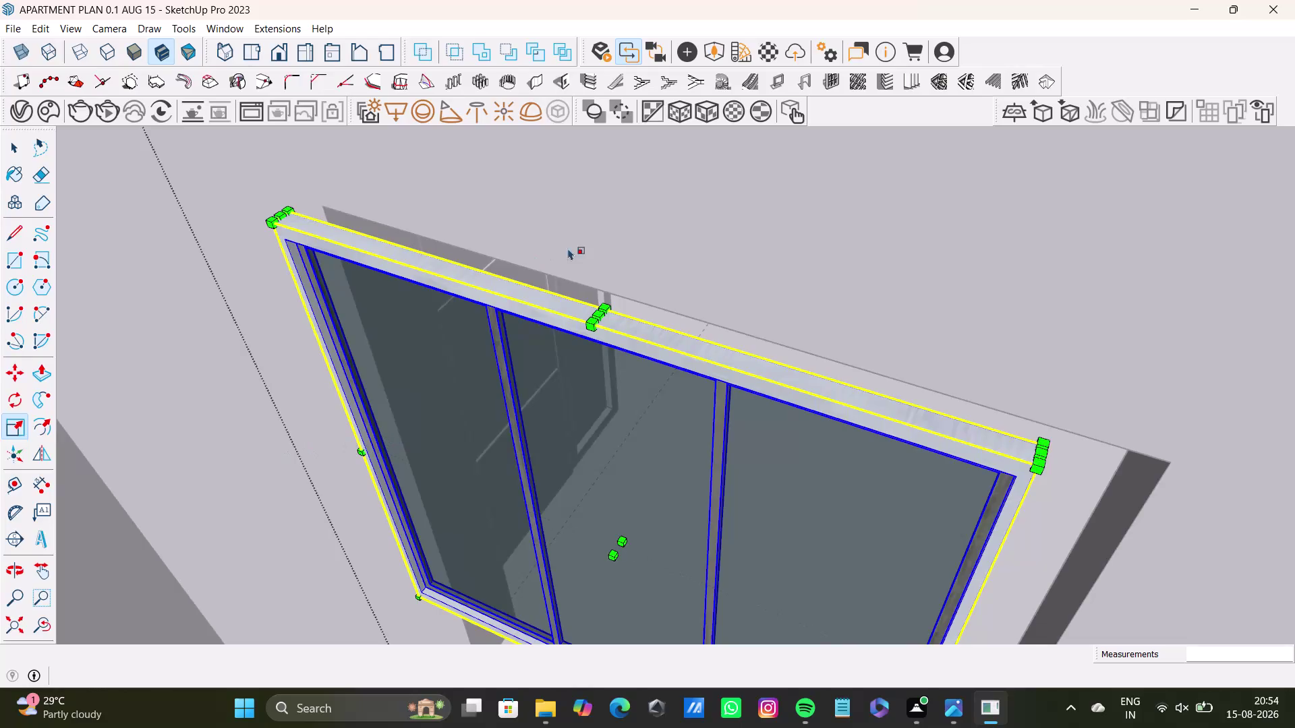
Scale the sliding window uniformly to 0.95 and orbit to its lower side.
scroll(down, 3)
middle_drag(498, 383, 539, 255)
middle_drag(571, 306, 675, 348)
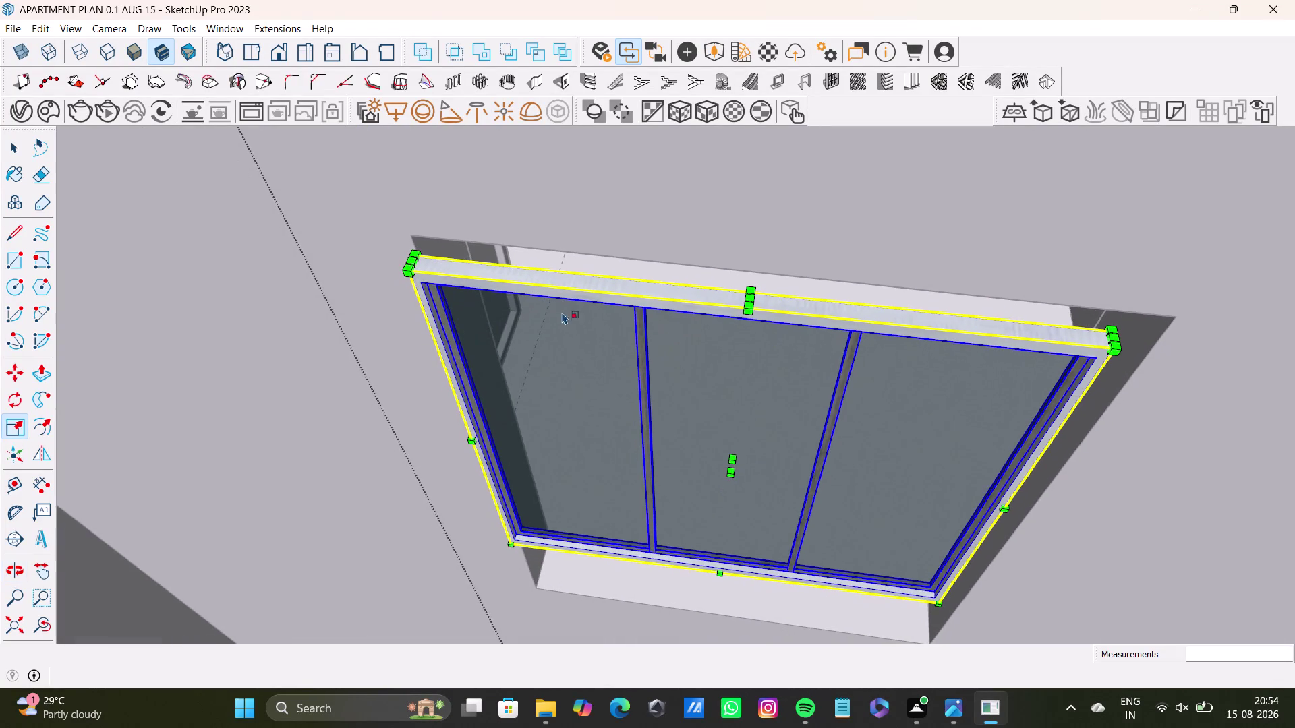
scroll(up, 3)
drag(417, 258, 471, 258)
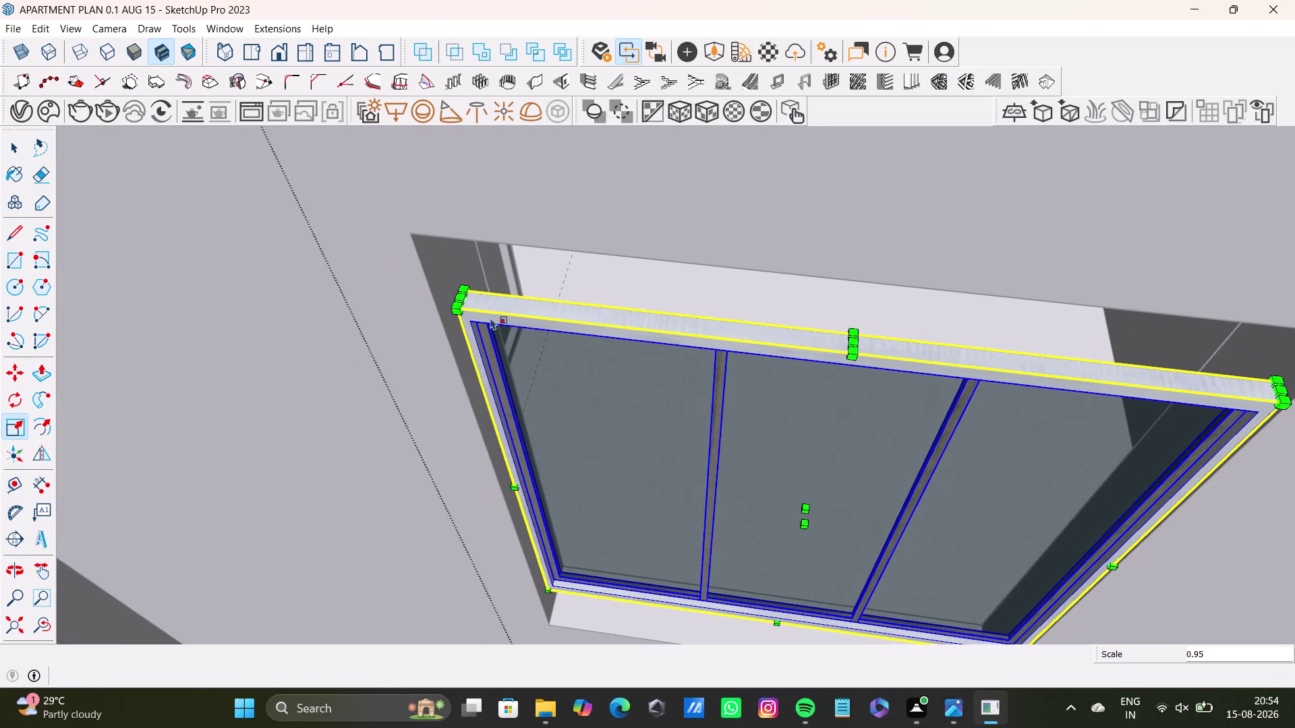
middle_drag(493, 330, 661, 297)
middle_drag(551, 408, 545, 236)
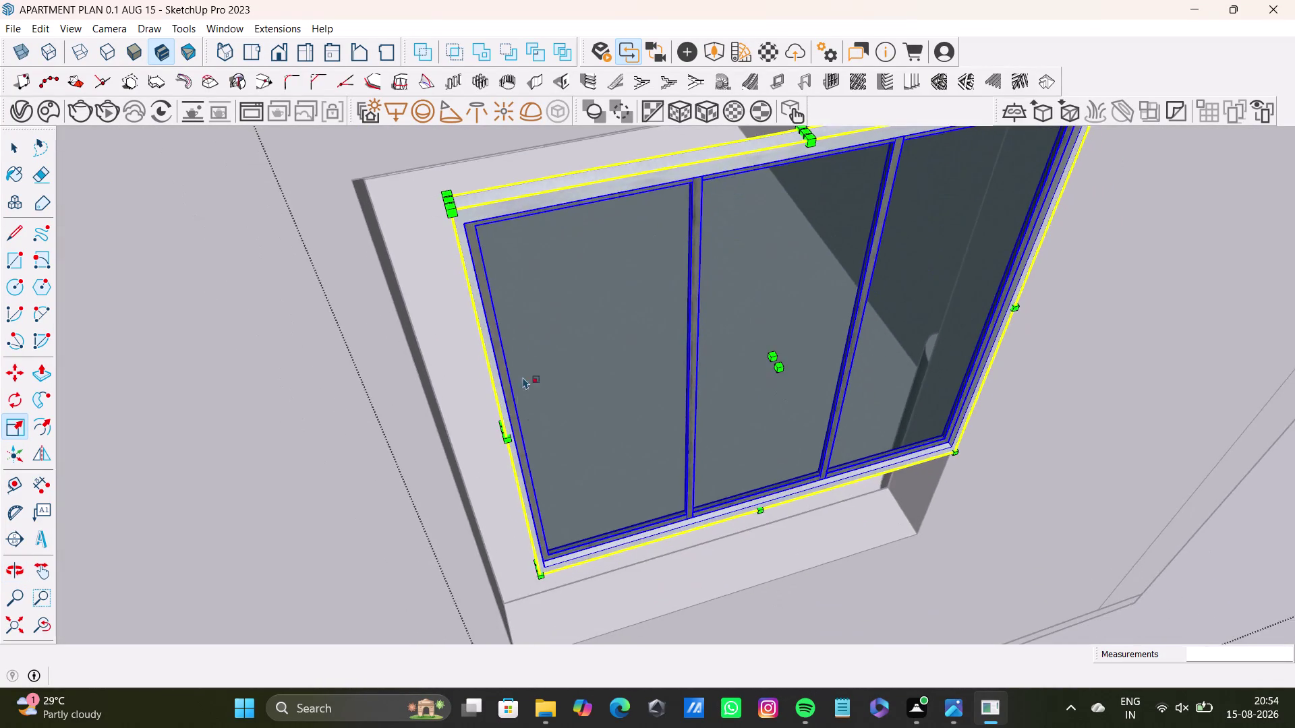
middle_drag(543, 457, 741, 559)
scroll(down, 3)
middle_drag(658, 419, 650, 441)
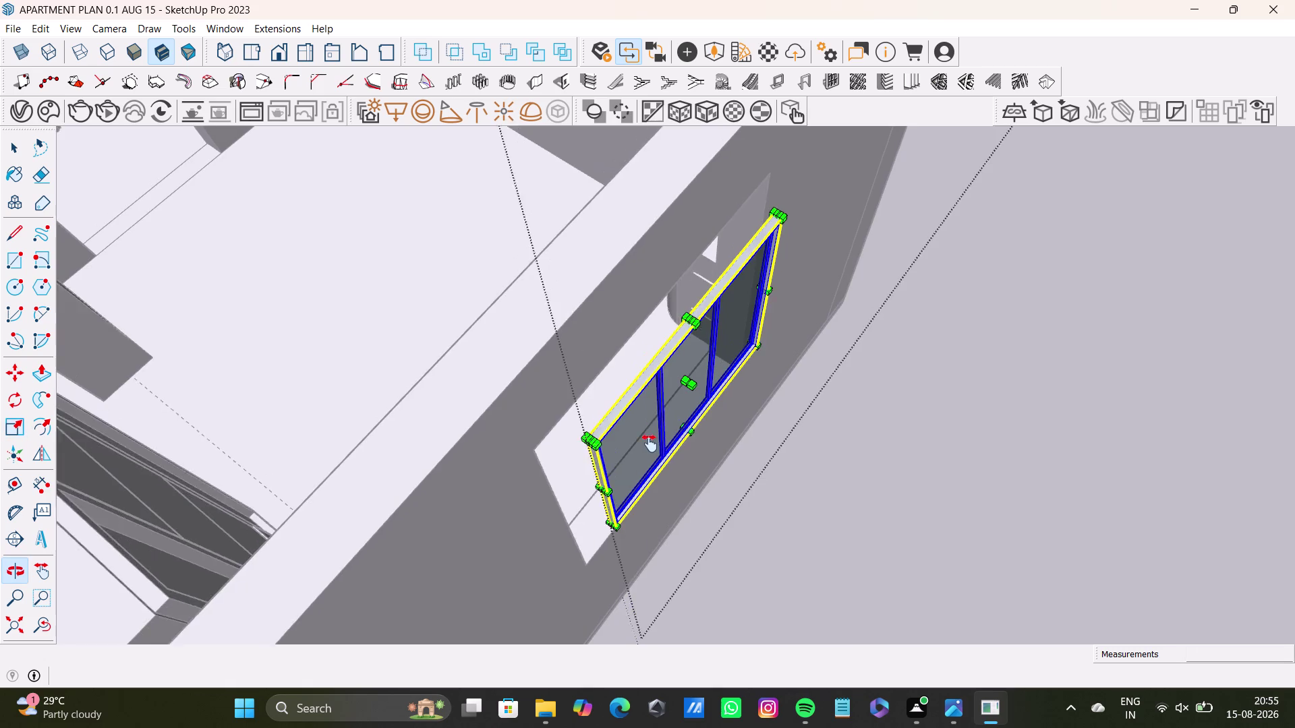
middle_drag(651, 442, 665, 347)
Move the window so its corner sits at the opening edge.
key(m)
scroll(up, 3)
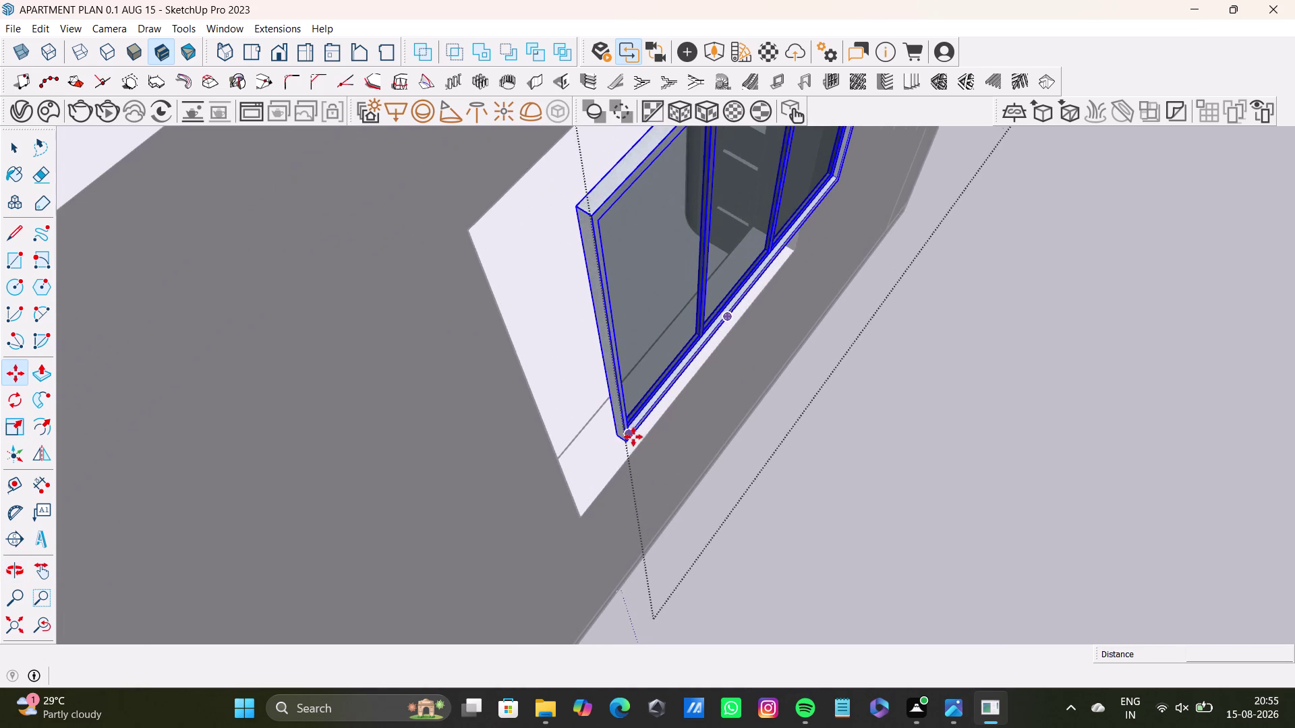
scroll(up, 3)
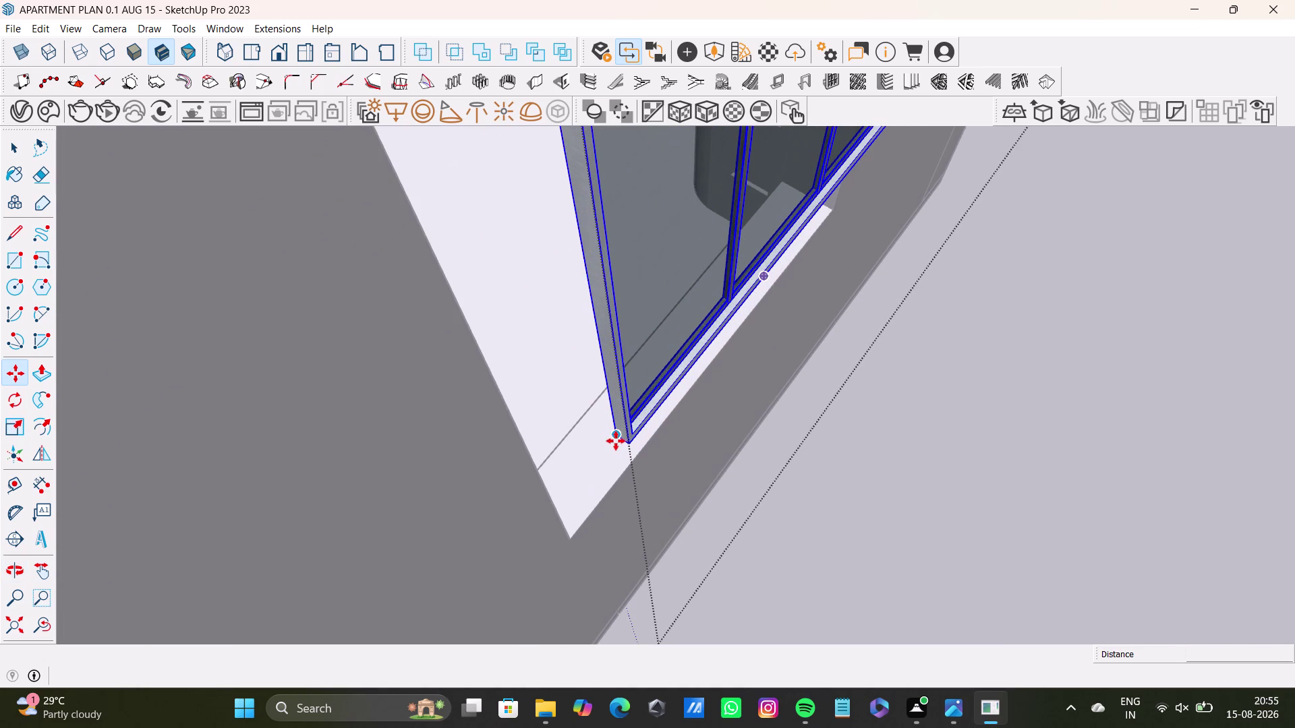
drag(619, 442, 556, 495)
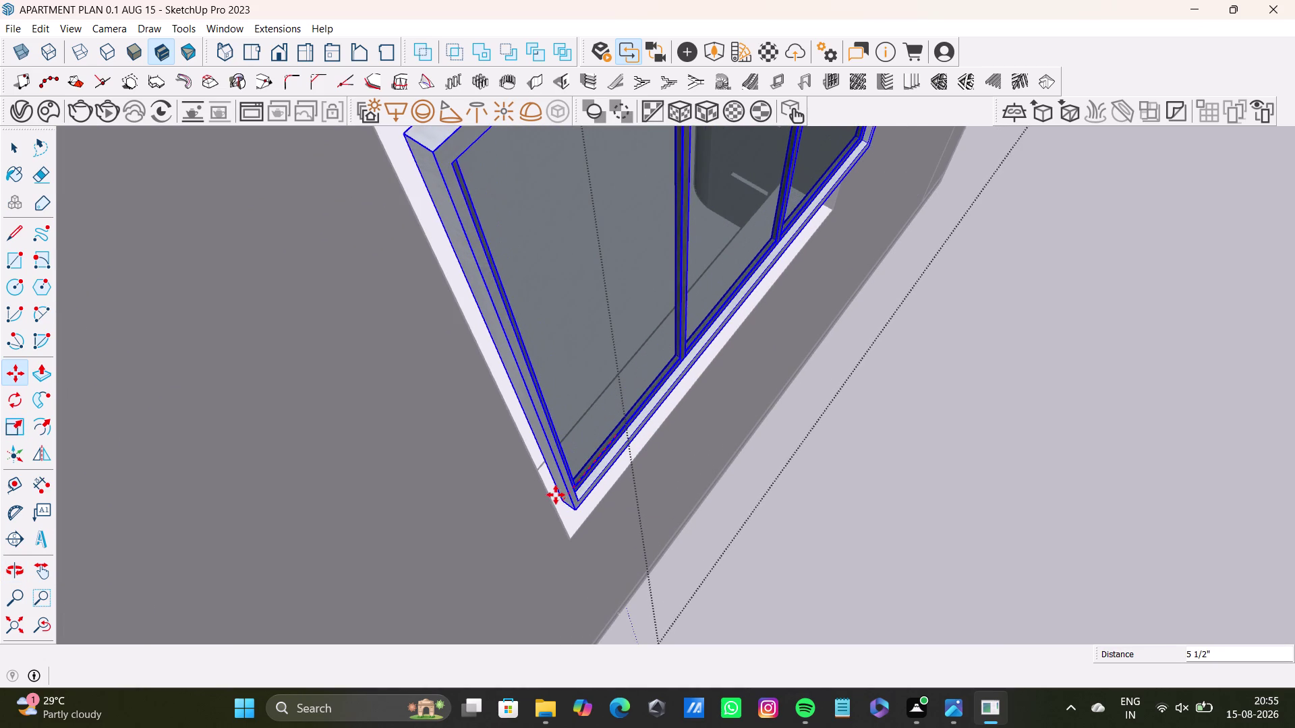
drag(556, 495, 548, 493)
Move the window down onto the sill at the opening's bottom corner.
middle_drag(696, 453, 508, 379)
middle_drag(537, 366, 692, 293)
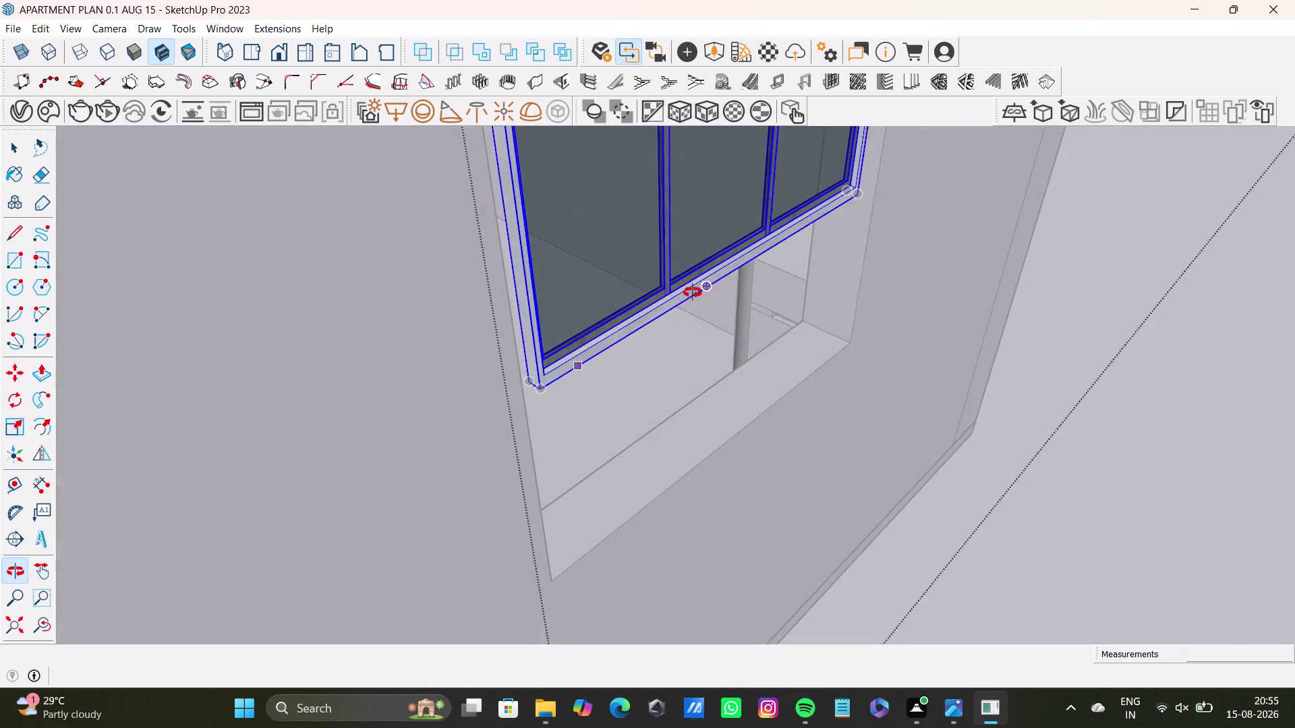
middle_drag(692, 292, 693, 313)
drag(542, 408, 572, 539)
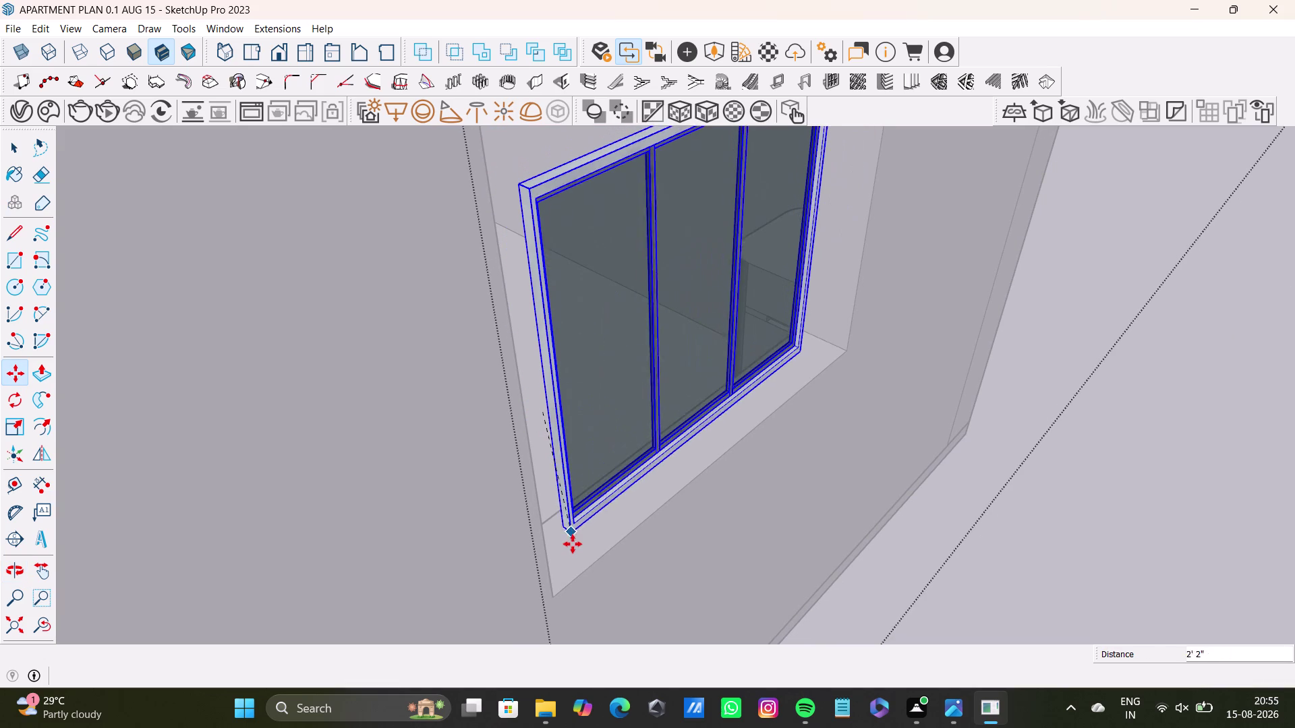
drag(572, 539, 573, 544)
middle_drag(626, 456, 391, 426)
scroll(up, 3)
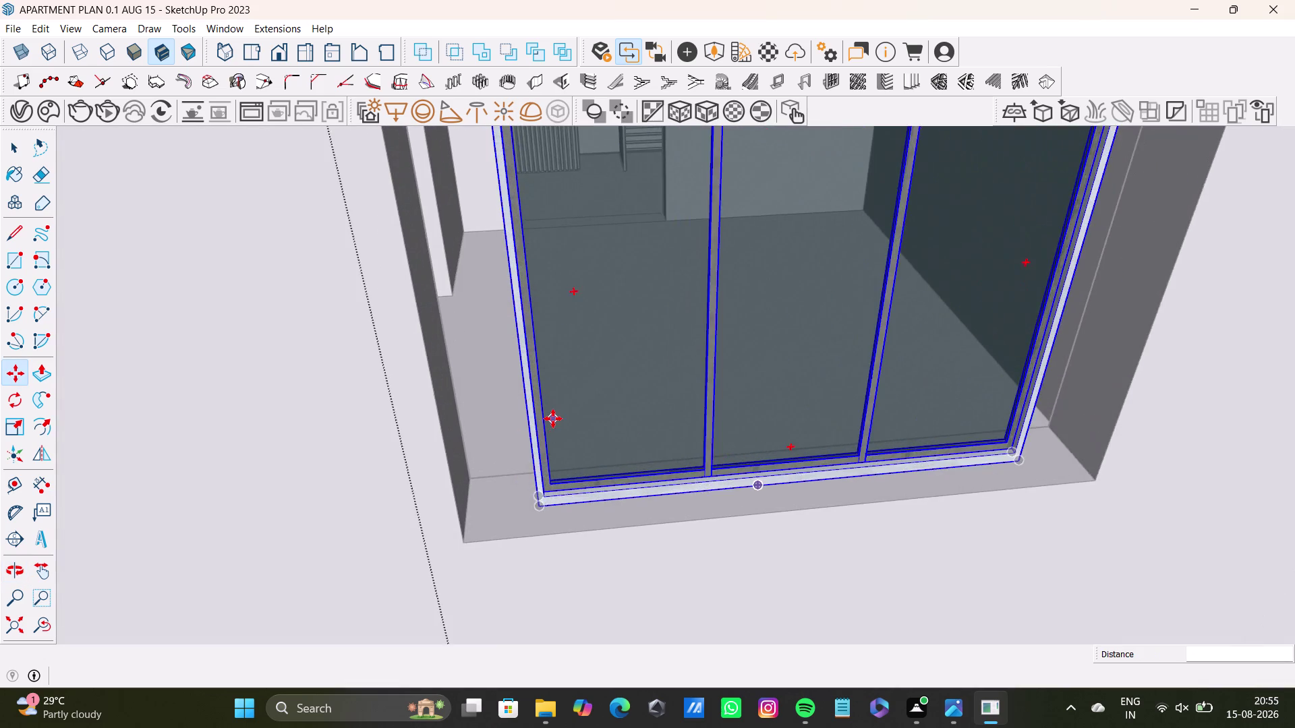
middle_drag(553, 419, 553, 496)
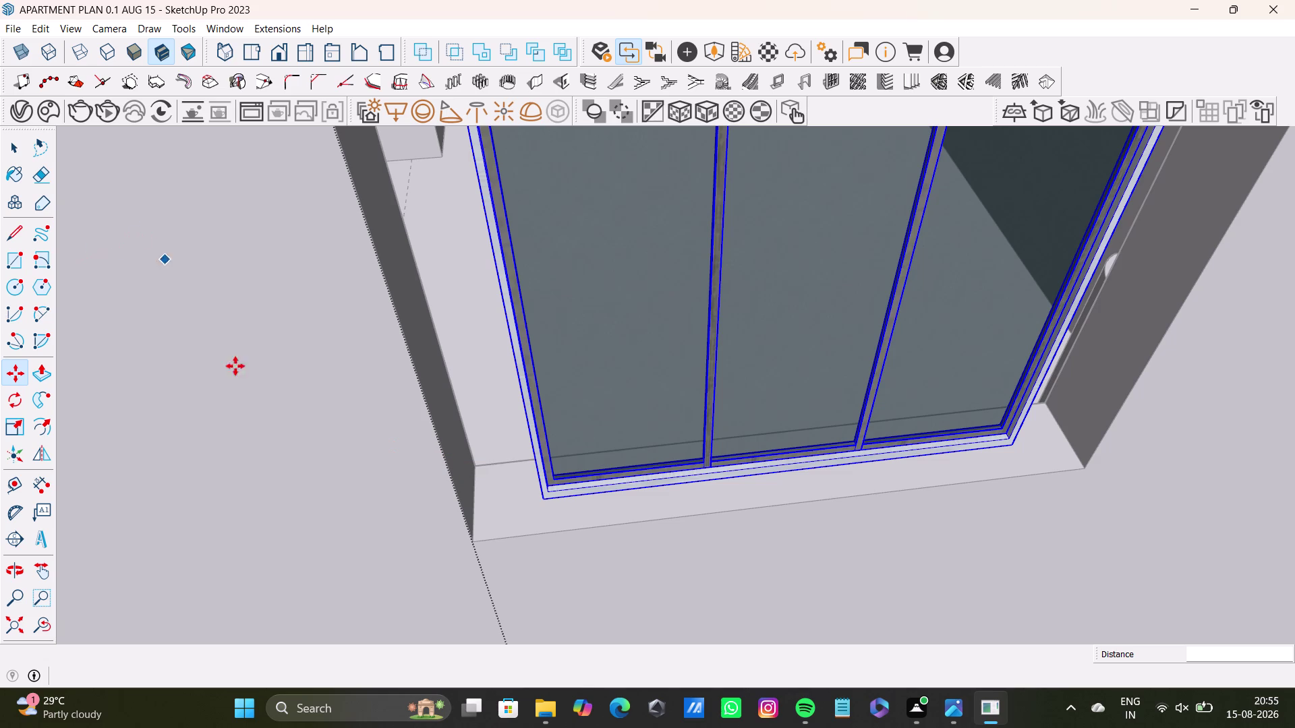
Widen the window slightly sideways with the Scale tool (S).
scroll(down, 3)
middle_drag(354, 398, 331, 488)
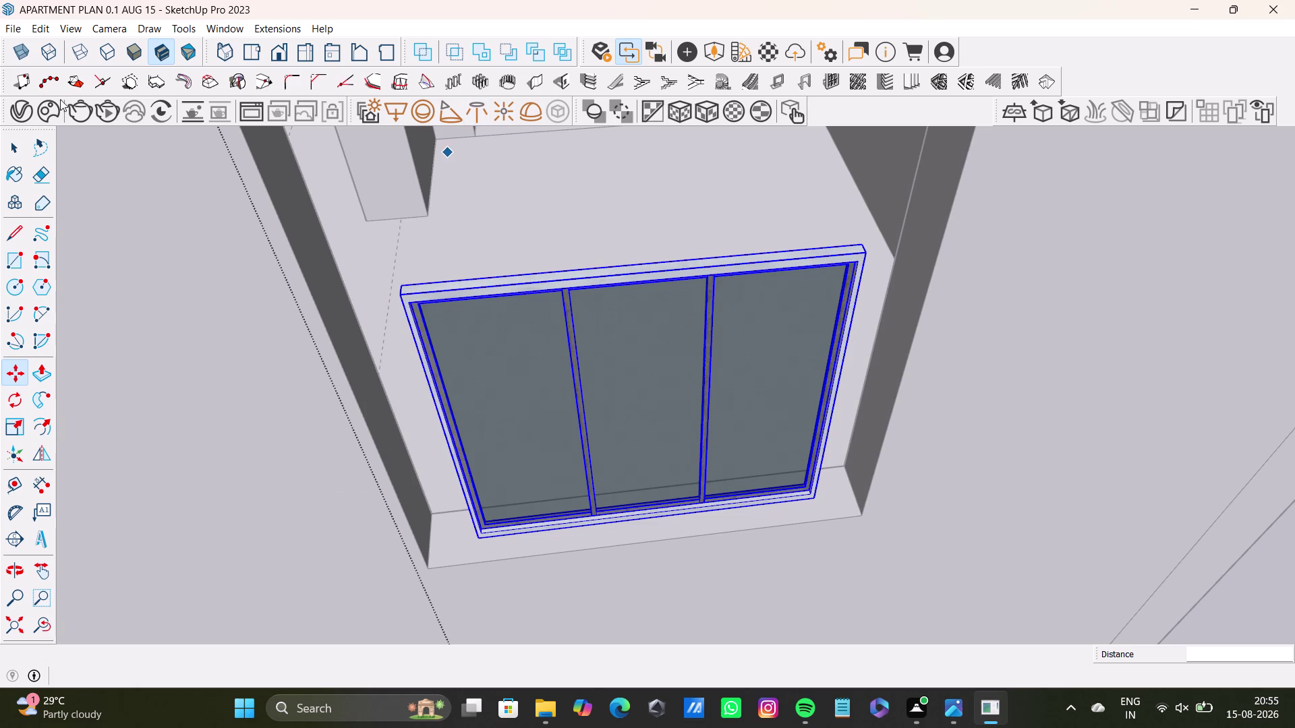
middle_drag(324, 359, 519, 396)
middle_drag(513, 367, 483, 300)
scroll(up, 3)
middle_drag(470, 371, 511, 366)
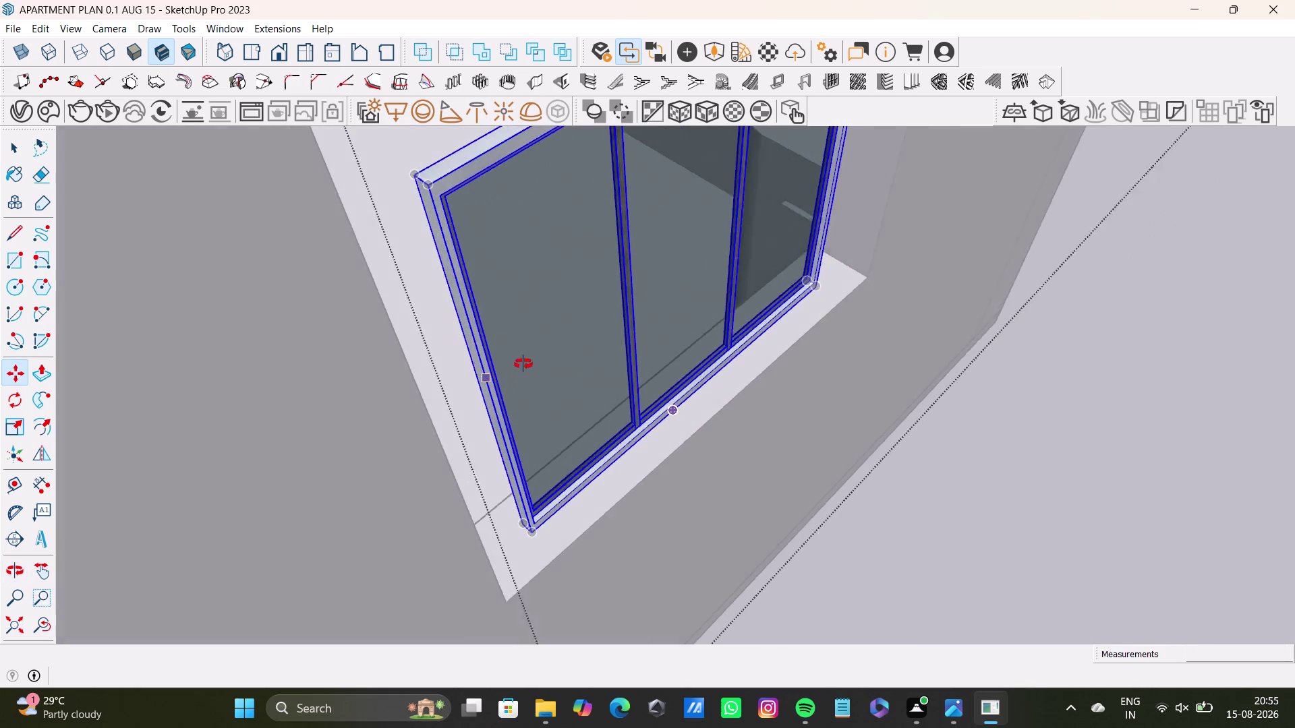
middle_drag(512, 367, 528, 362)
key(s)
drag(496, 417, 480, 423)
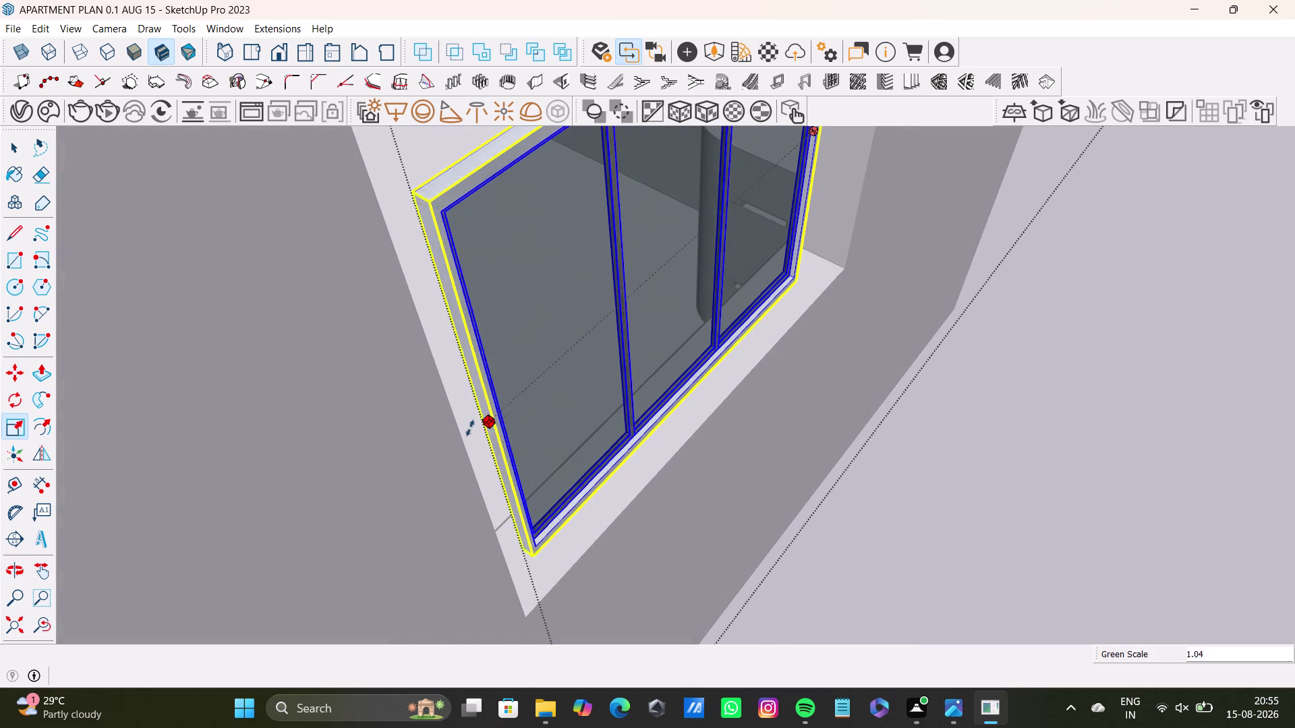
drag(480, 423, 445, 439)
Stretch the window's other side out to the opening edge.
scroll(down, 3)
middle_drag(486, 418, 299, 498)
middle_drag(480, 378, 198, 417)
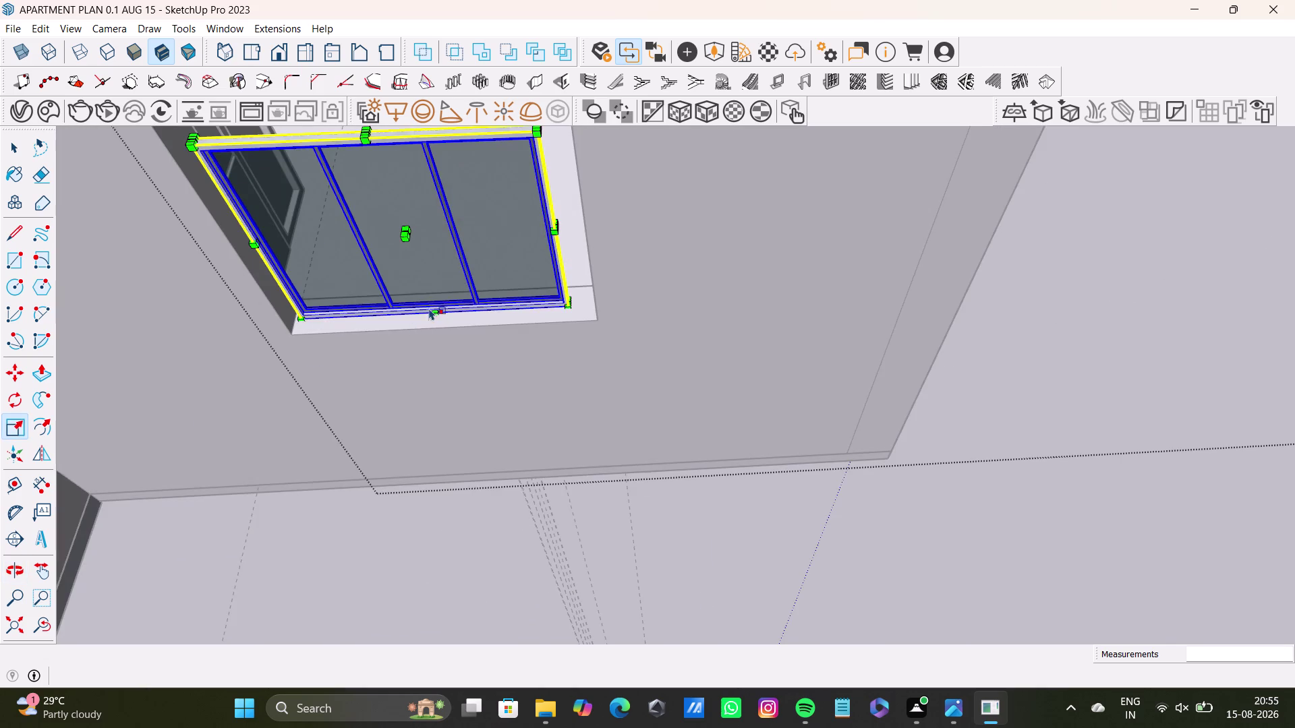
middle_drag(432, 306, 453, 450)
scroll(up, 3)
middle_drag(485, 404, 366, 427)
scroll(up, 3)
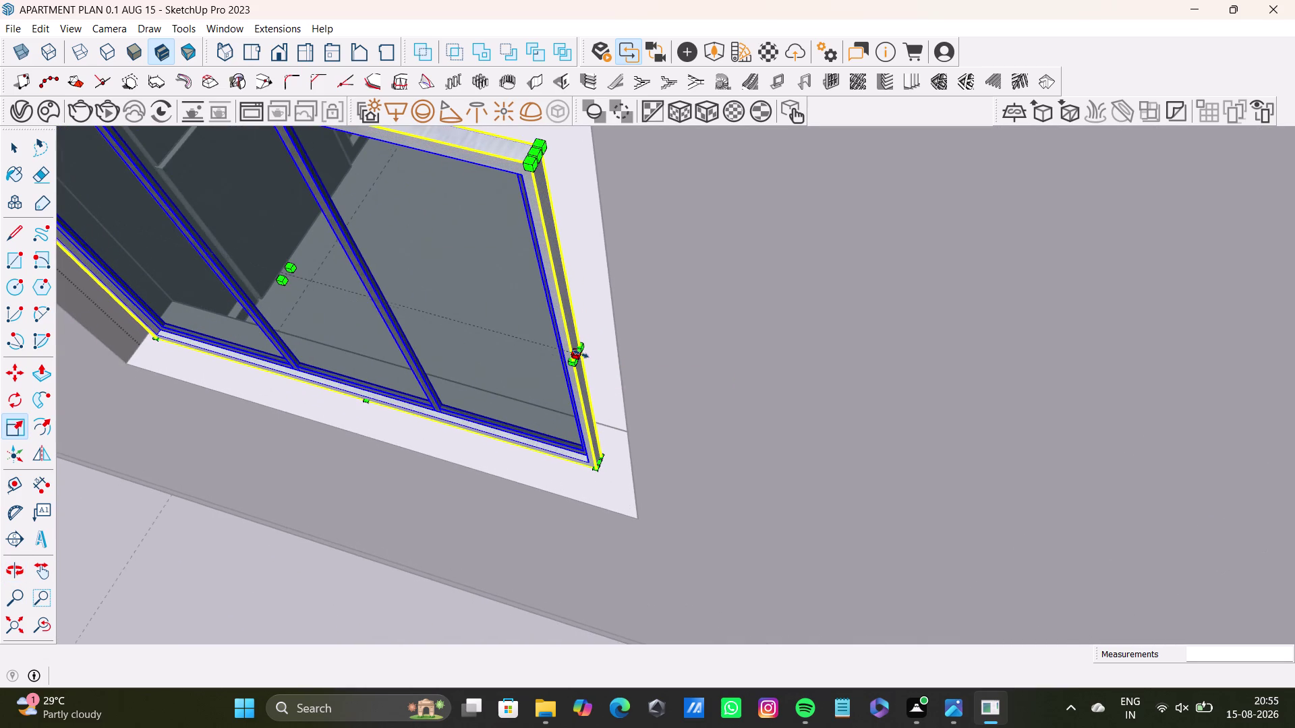
drag(581, 354, 640, 369)
Stretch the window taller to fill the opening's height.
scroll(down, 3)
middle_drag(392, 335, 404, 464)
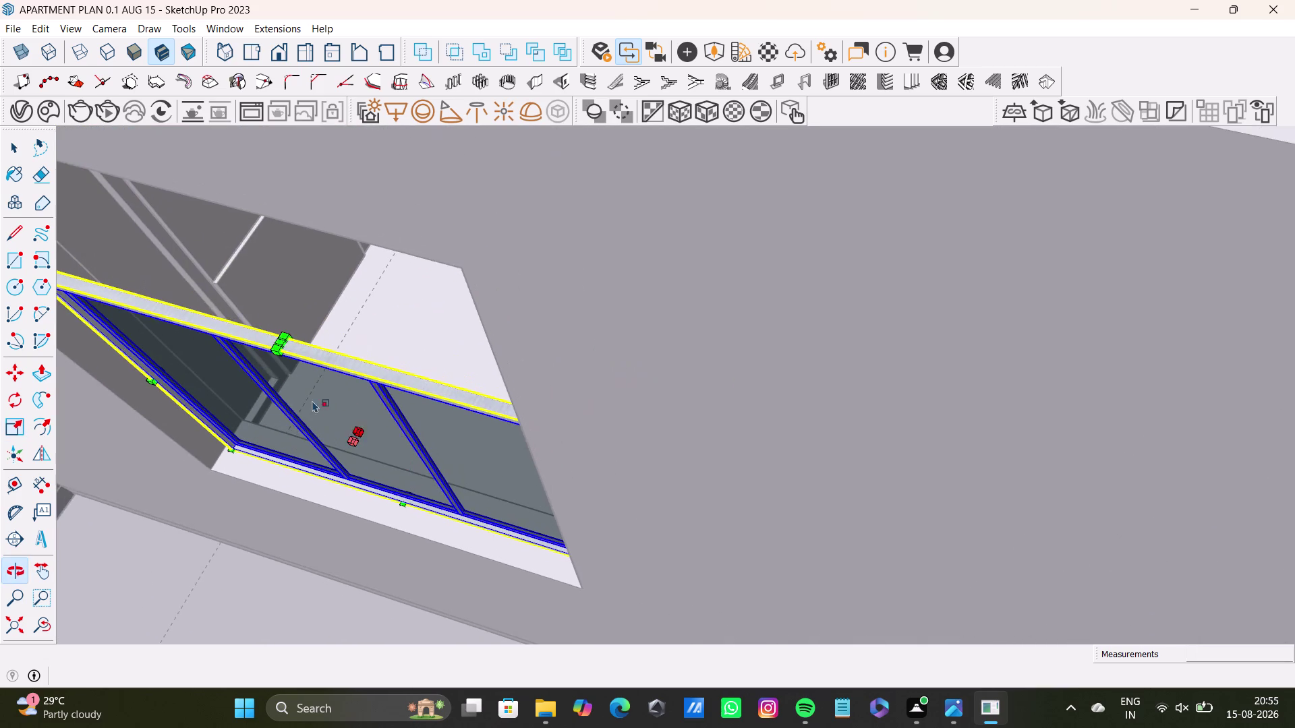
scroll(up, 3)
drag(273, 330, 270, 224)
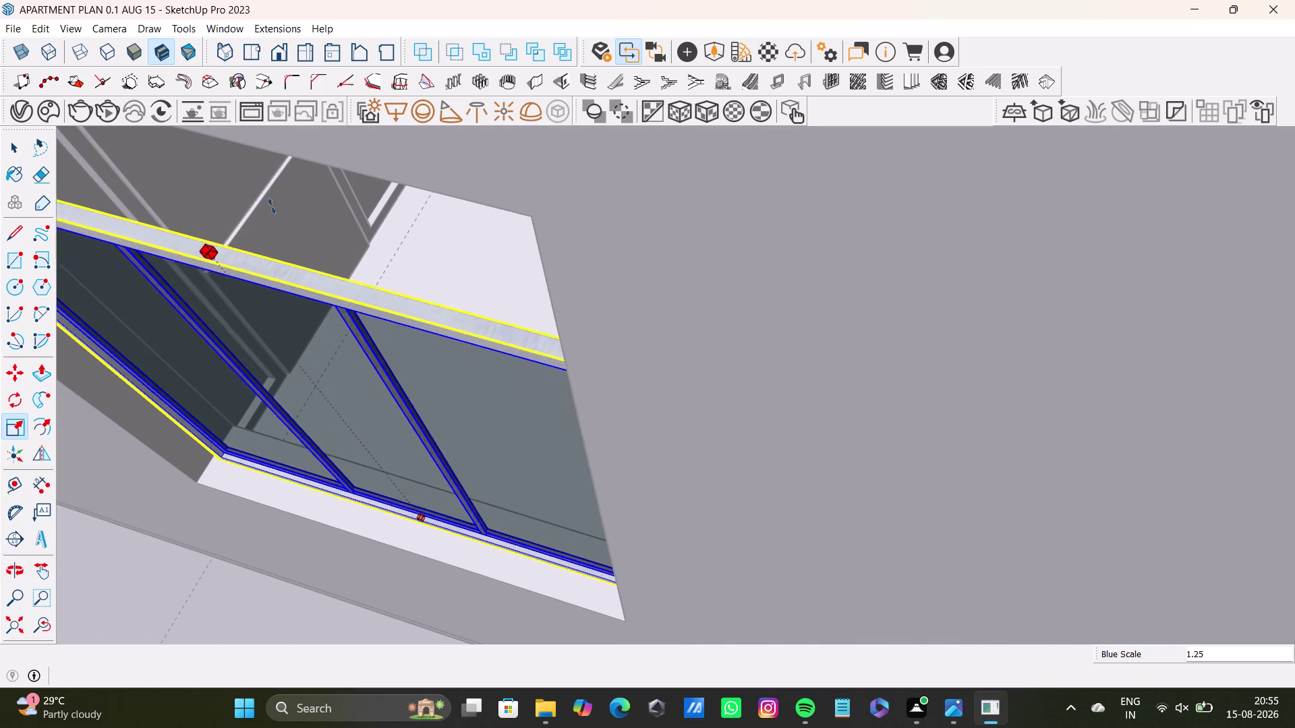
drag(270, 225, 277, 151)
scroll(down, 3)
middle_drag(254, 329, 423, 324)
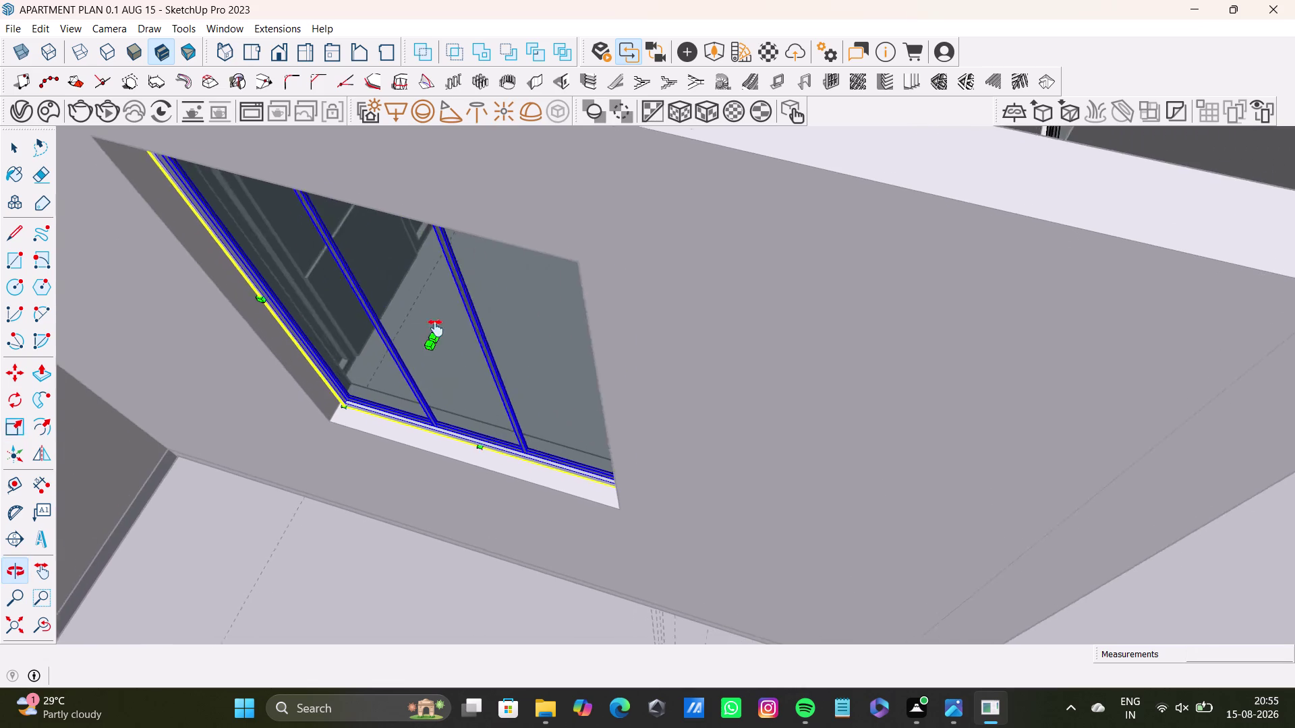
middle_drag(423, 325, 436, 329)
middle_drag(403, 347, 654, 265)
Stretch the window 1.02 in depth along the green axis.
scroll(down, 3)
middle_drag(634, 301, 632, 388)
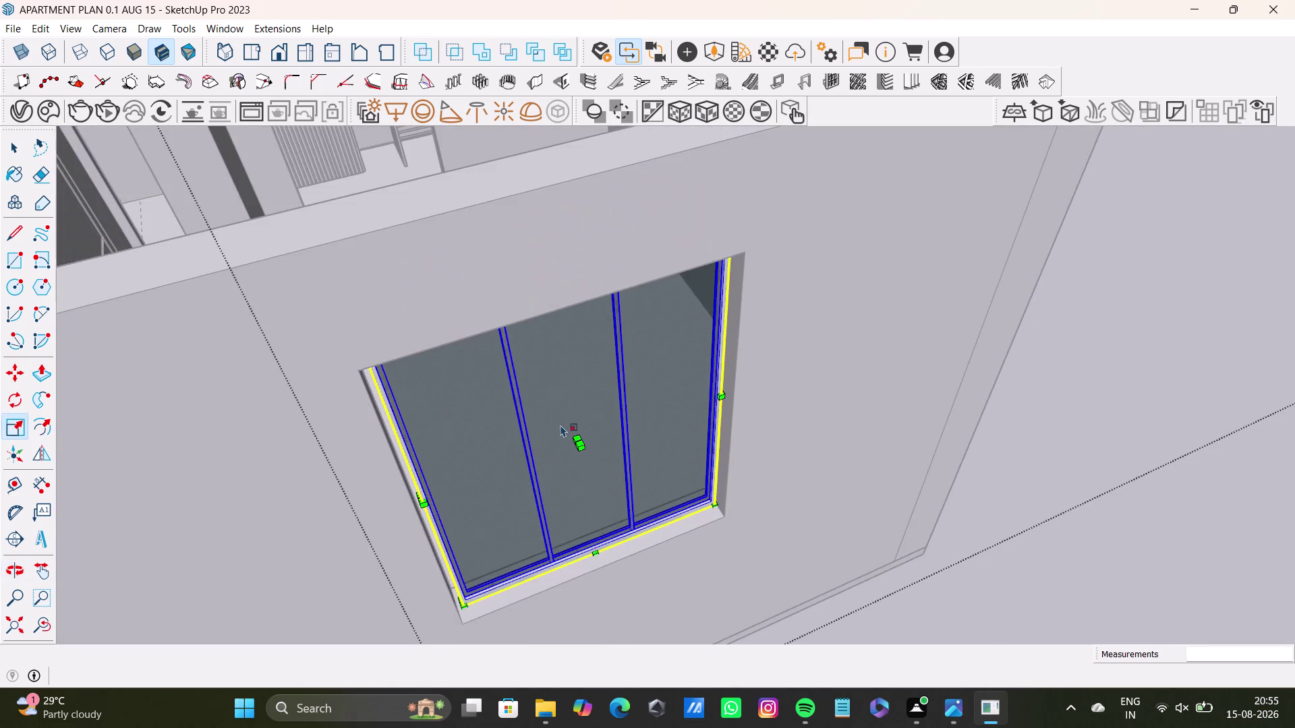
middle_drag(558, 424, 539, 369)
scroll(up, 3)
scroll(up, 3)
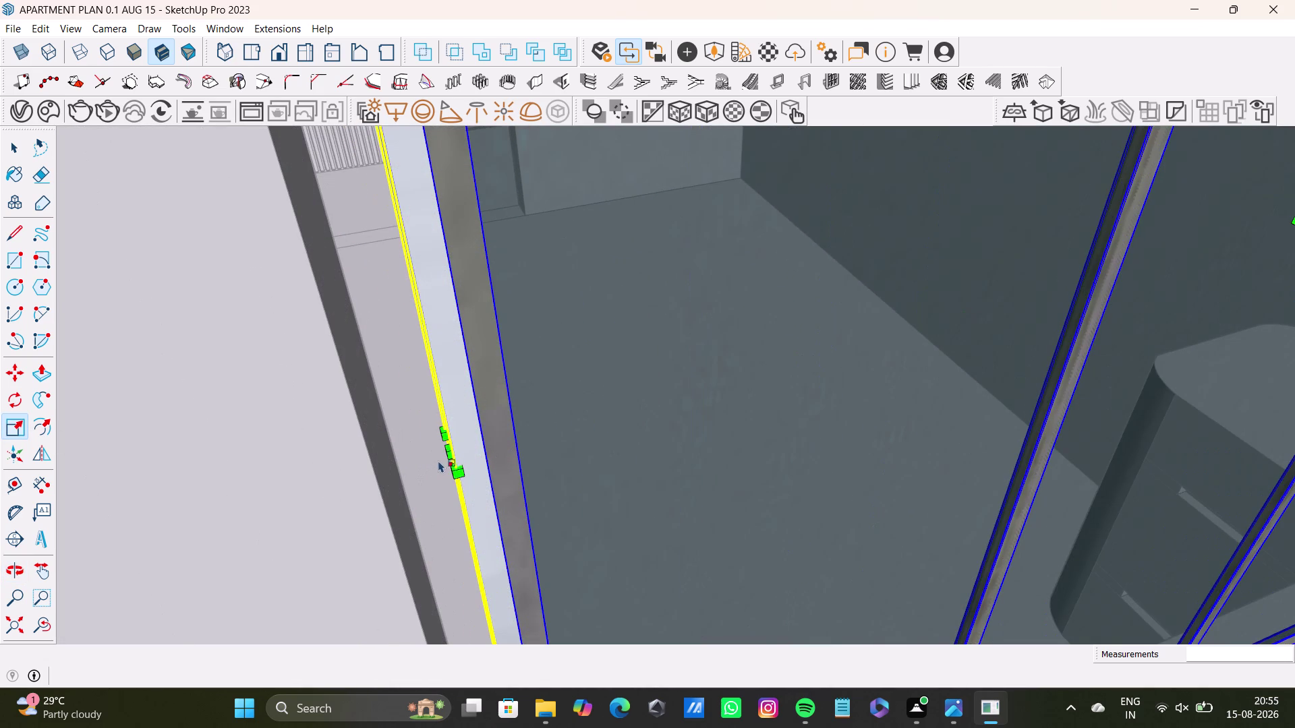
drag(448, 454, 394, 458)
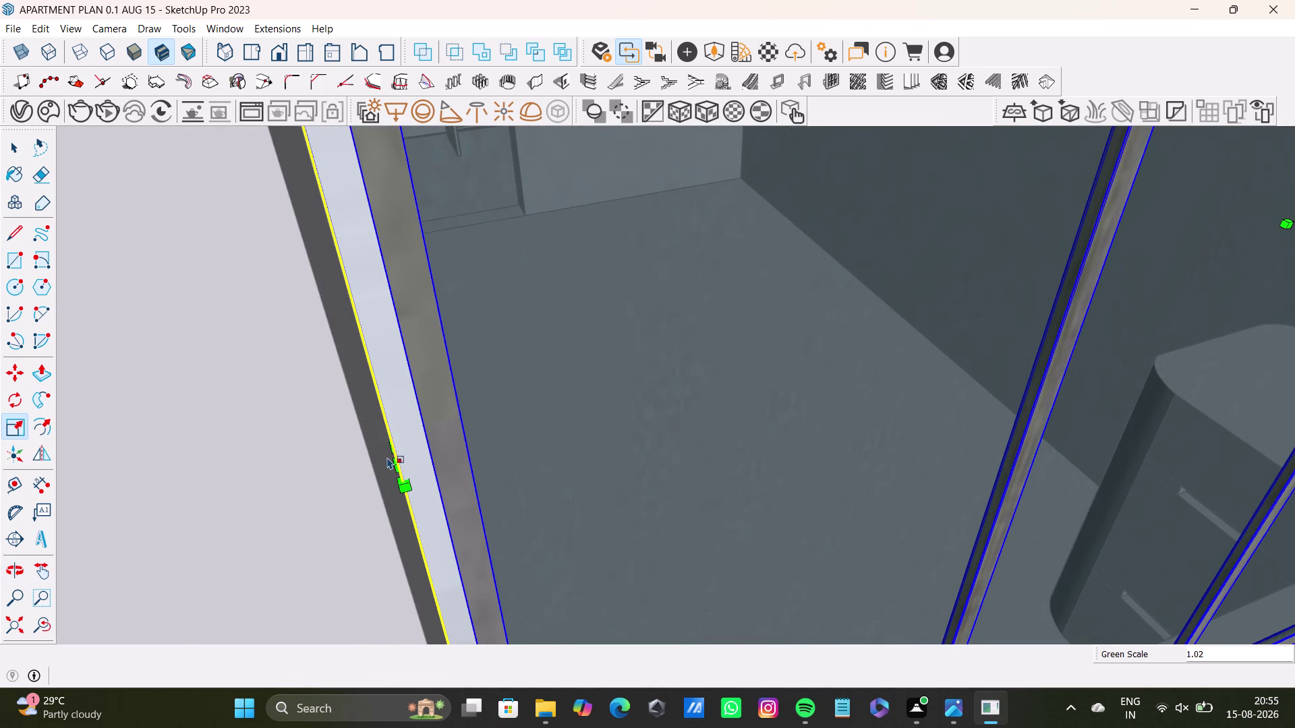
key(space)
scroll(down, 3)
middle_drag(516, 481, 518, 593)
scroll(down, 3)
middle_drag(517, 593, 518, 594)
middle_drag(515, 585, 222, 390)
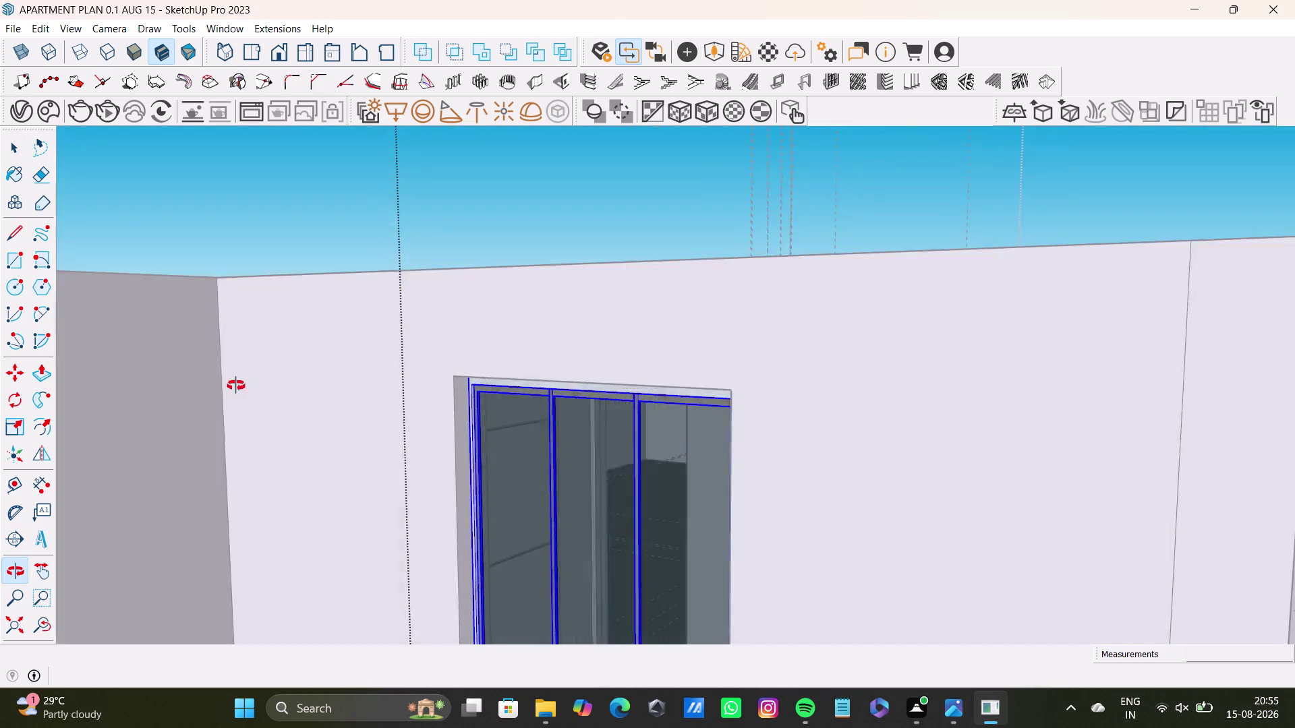
middle_drag(222, 390, 591, 664)
scroll(down, 3)
middle_drag(570, 525, 644, 496)
key(space)
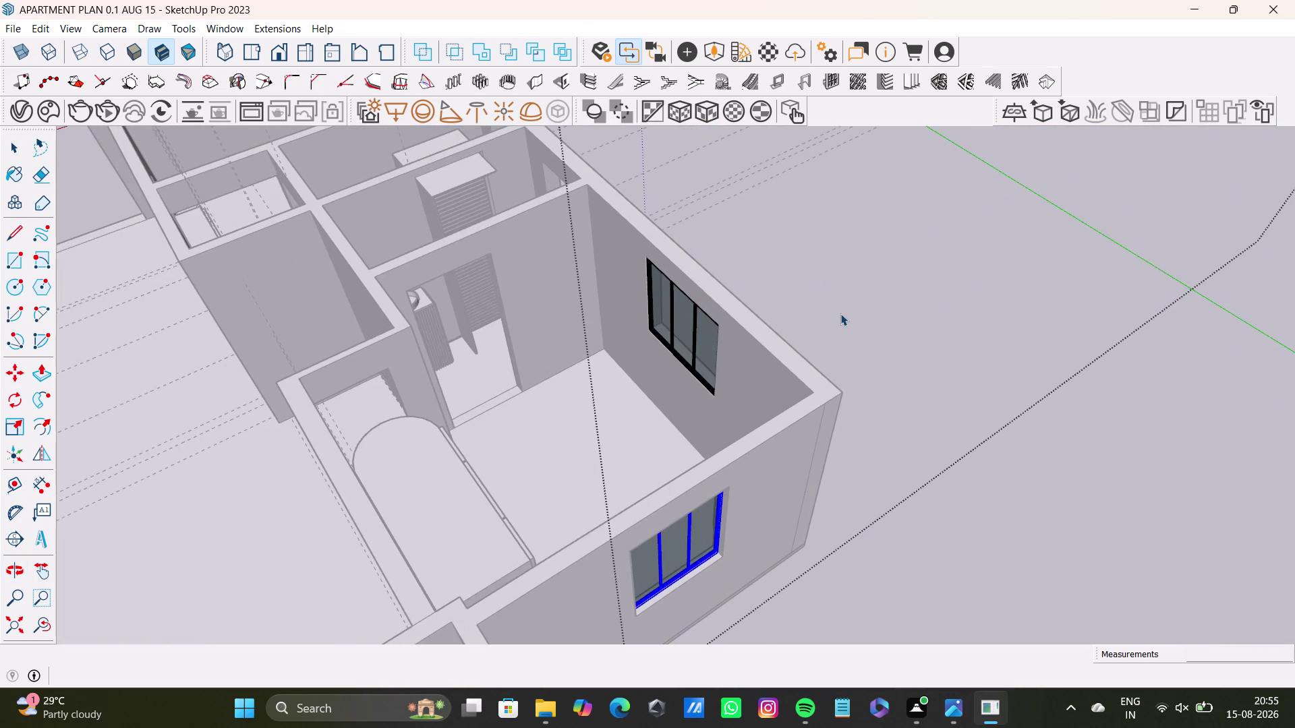
double_click(840, 314)
scroll(down, 3)
middle_drag(635, 452, 719, 454)
middle_drag(753, 469, 750, 572)
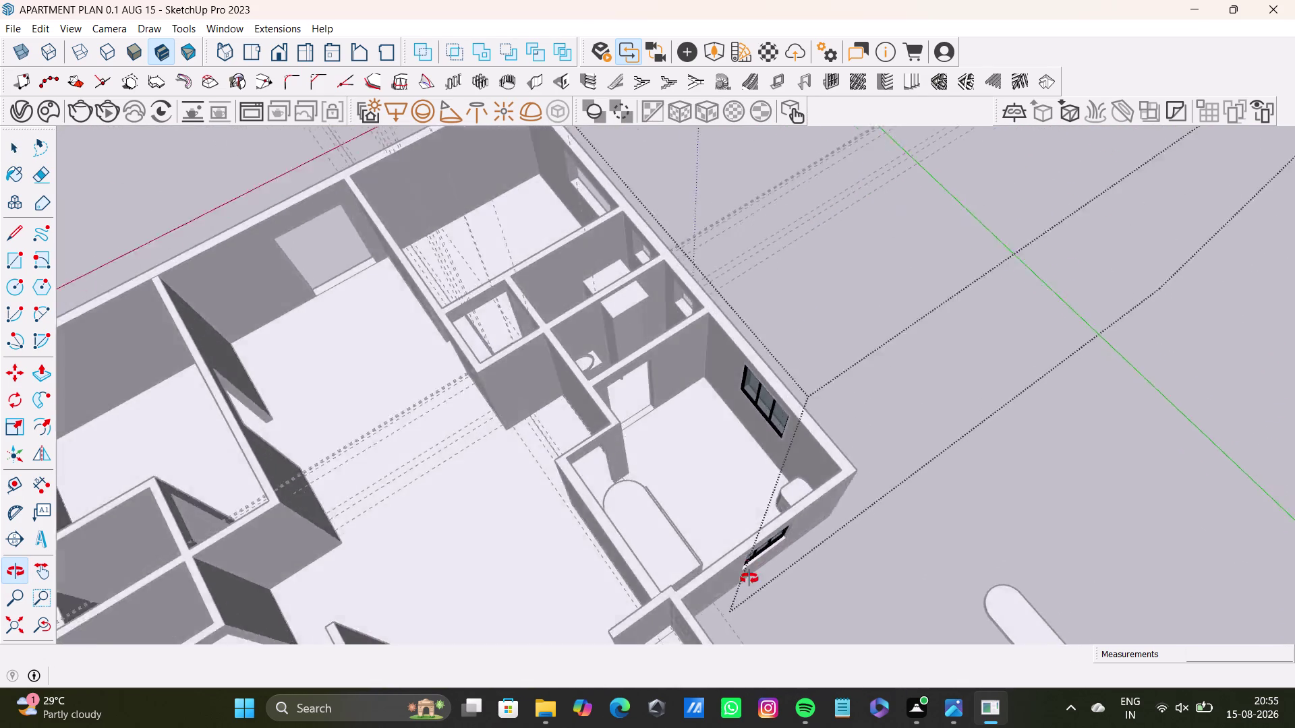
middle_drag(749, 571, 485, 579)
key(space)
click(872, 445)
scroll(up, 3)
middle_drag(627, 439, 648, 580)
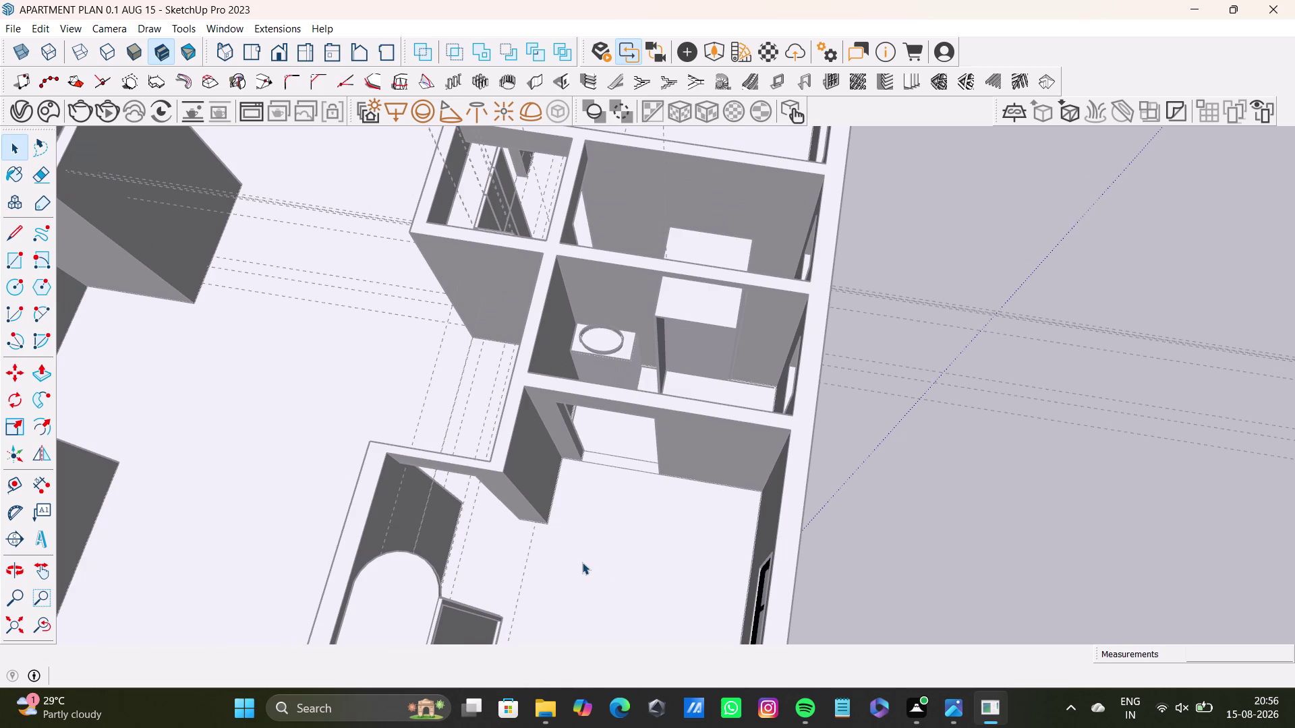
key(space)
key(space)
click(875, 341)
double_click(882, 343)
middle_drag(790, 410, 480, 420)
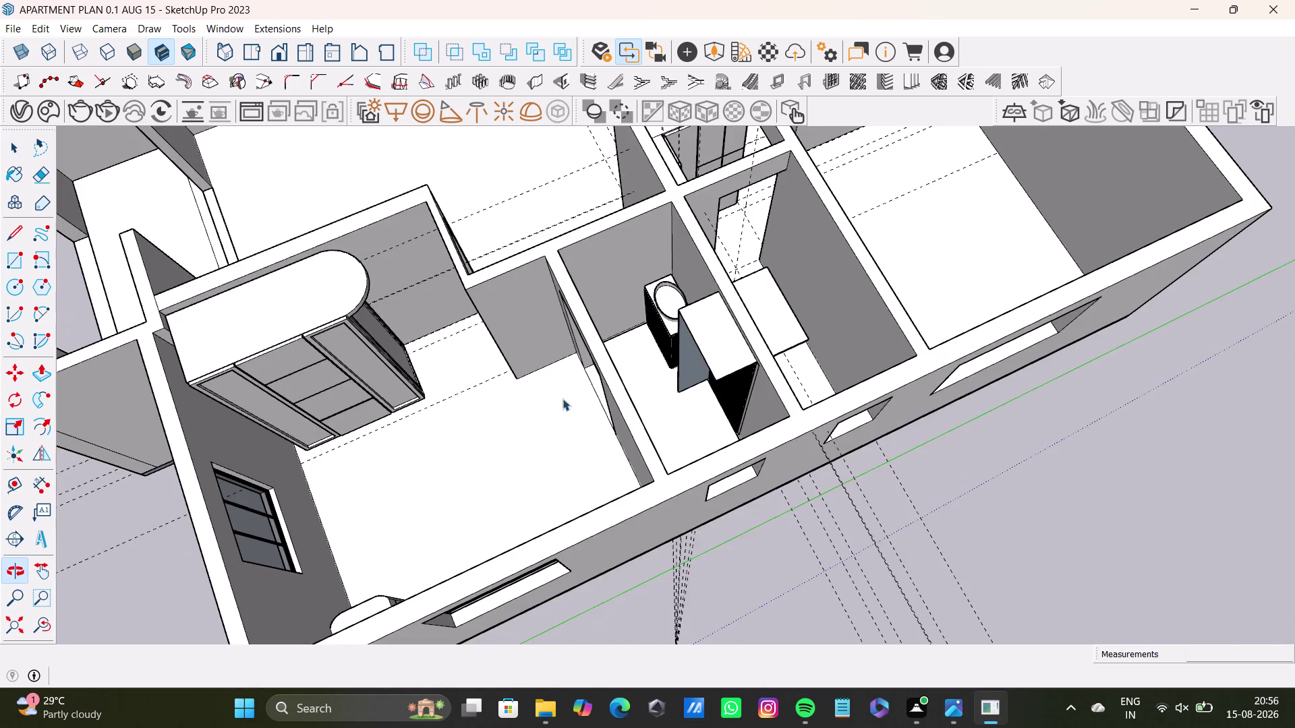
scroll(up, 3)
middle_drag(571, 362, 723, 325)
middle_drag(708, 389, 332, 448)
middle_drag(350, 332, 518, 565)
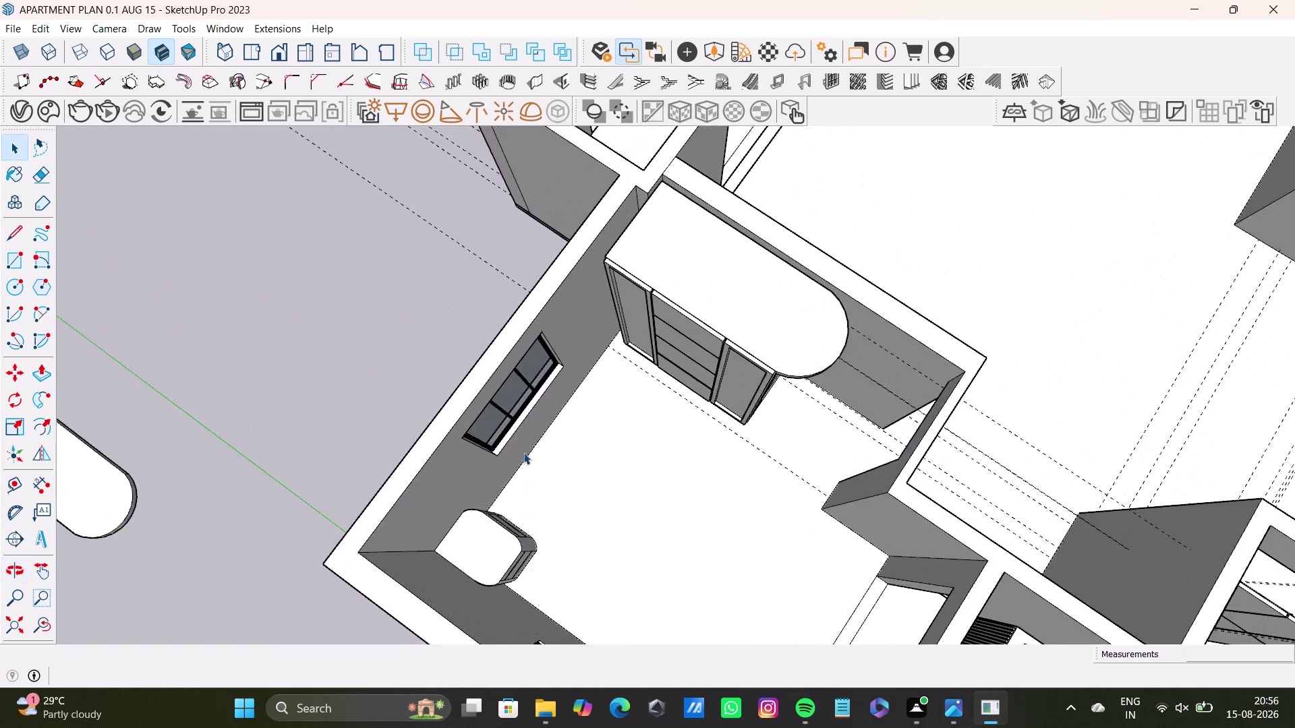
scroll(up, 3)
middle_drag(532, 386, 671, 518)
middle_drag(723, 532, 544, 485)
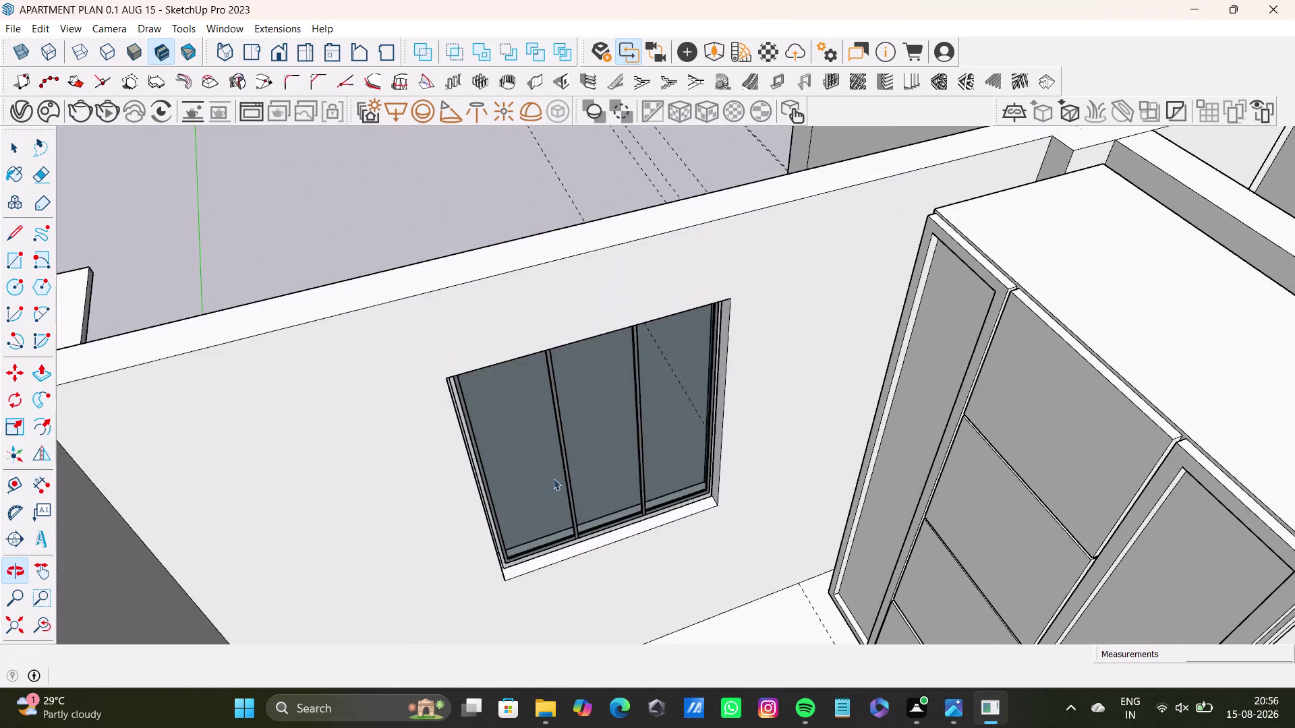
middle_drag(554, 469, 447, 460)
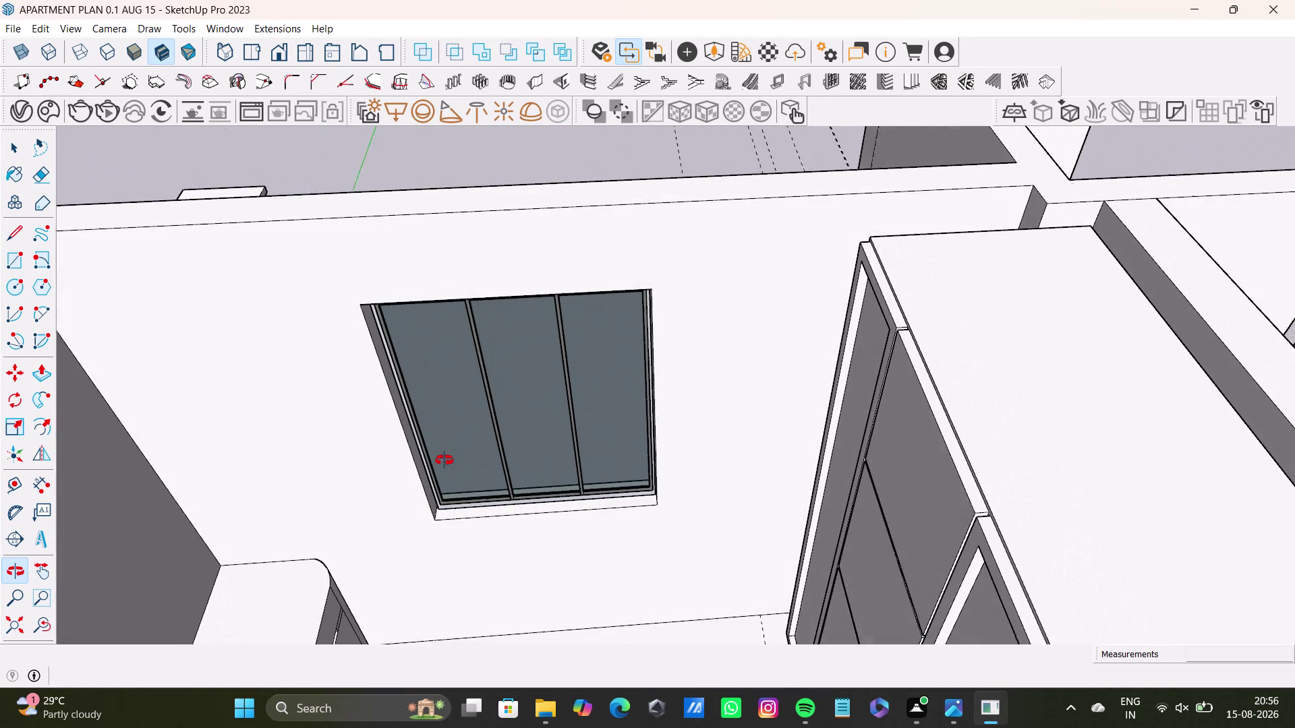
middle_drag(447, 461, 442, 460)
key(s)
scroll(up, 3)
scroll(down, 3)
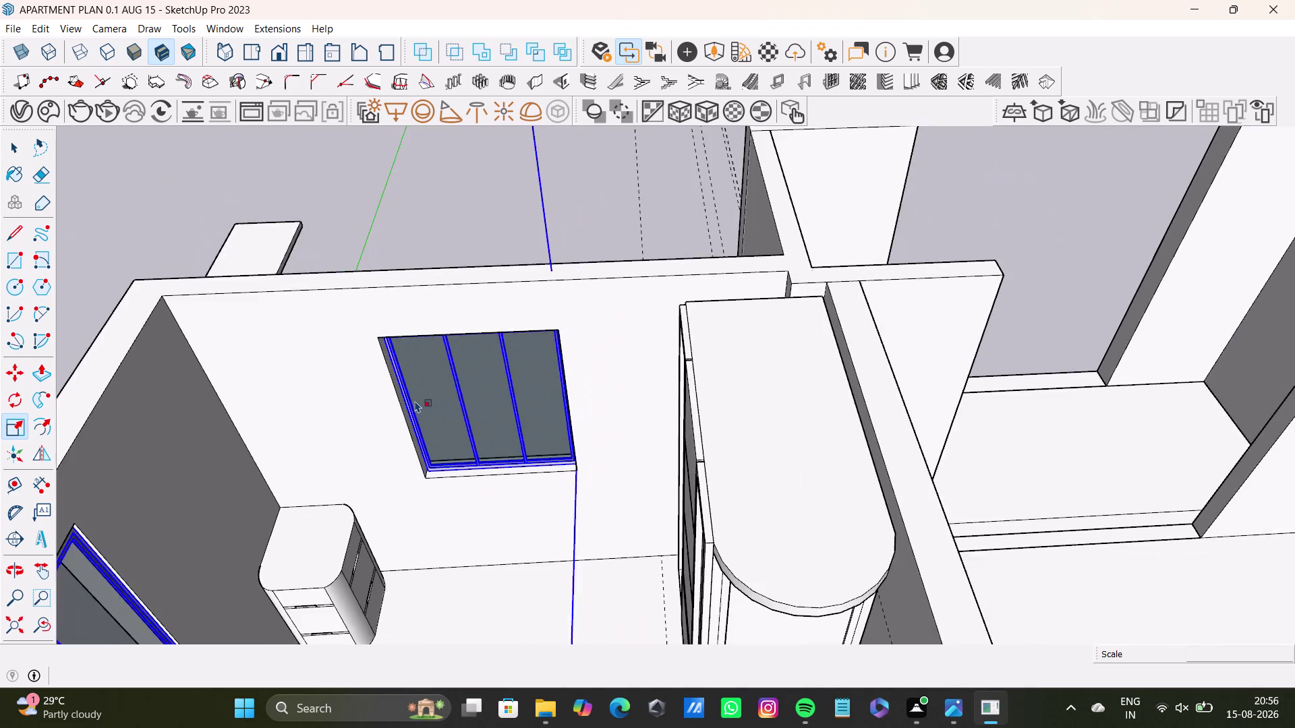
scroll(down, 3)
key(space)
click(450, 249)
middle_drag(472, 381, 782, 495)
scroll(down, 3)
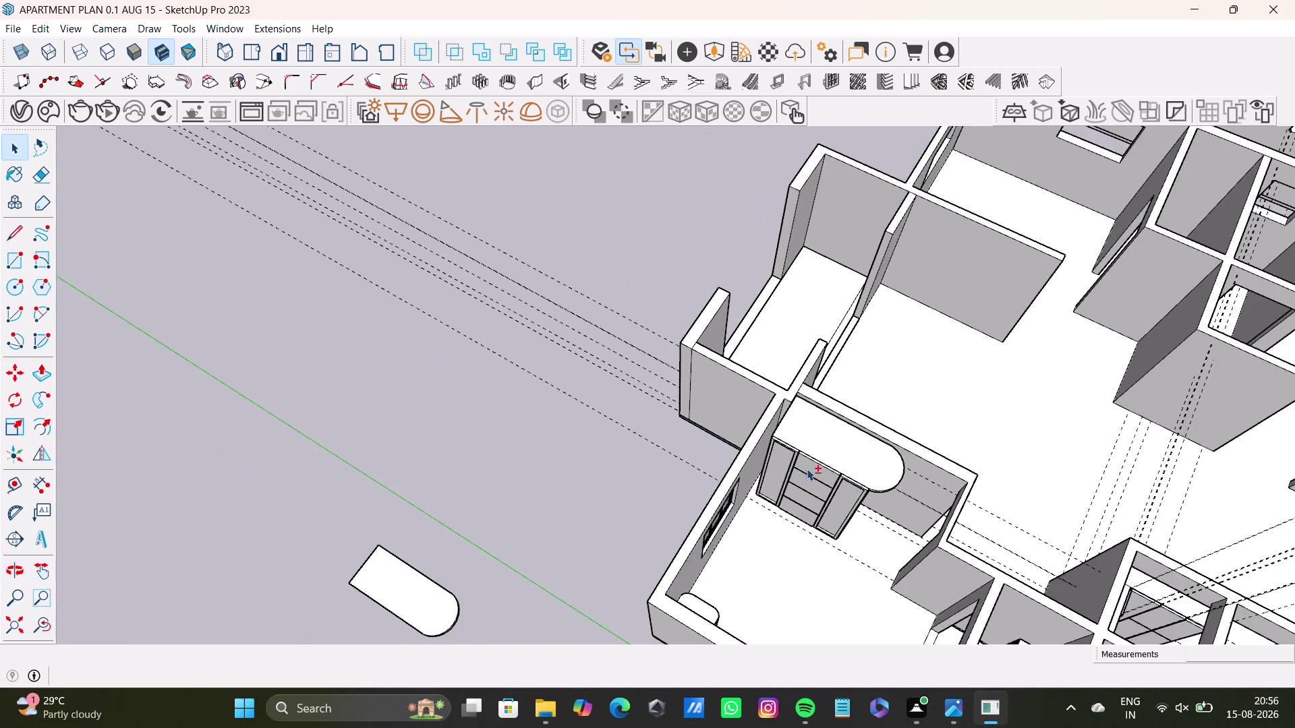
middle_drag(806, 469, 614, 408)
middle_drag(683, 460, 928, 442)
scroll(down, 3)
middle_drag(739, 439, 737, 536)
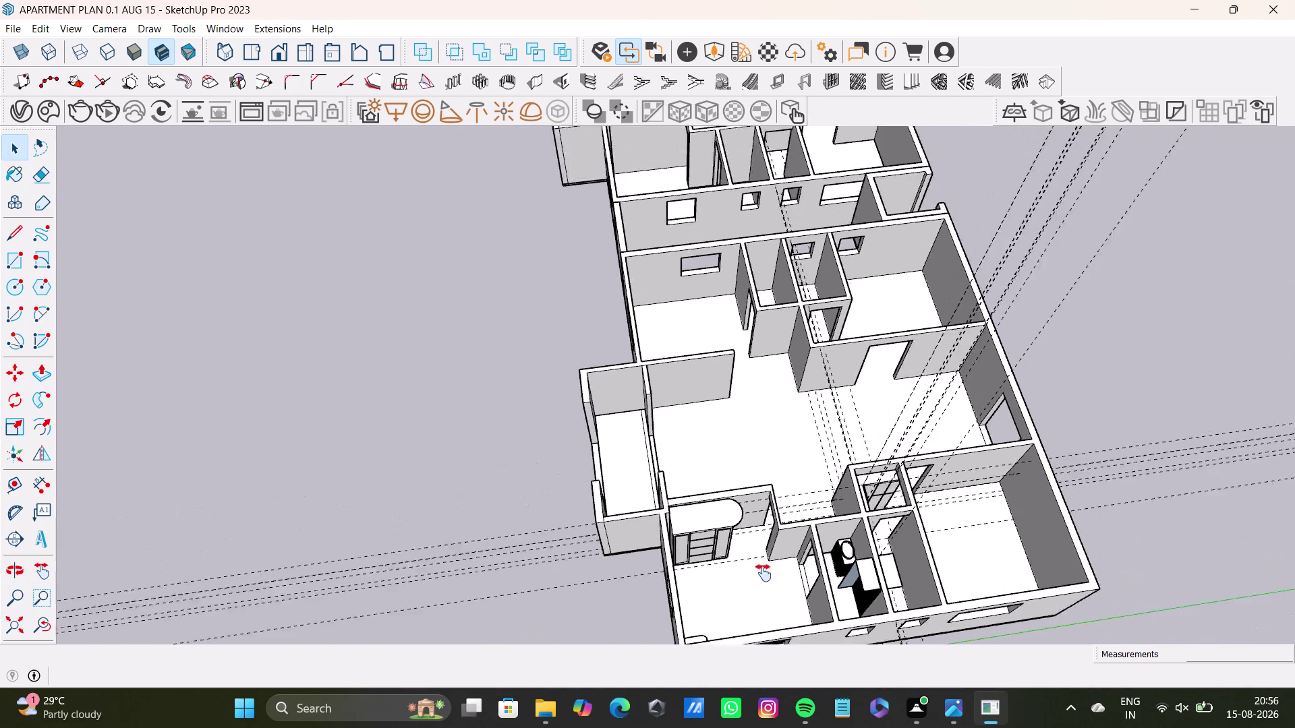
middle_drag(737, 536, 934, 609)
middle_drag(833, 451, 715, 603)
scroll(down, 3)
middle_drag(884, 509, 1123, 588)
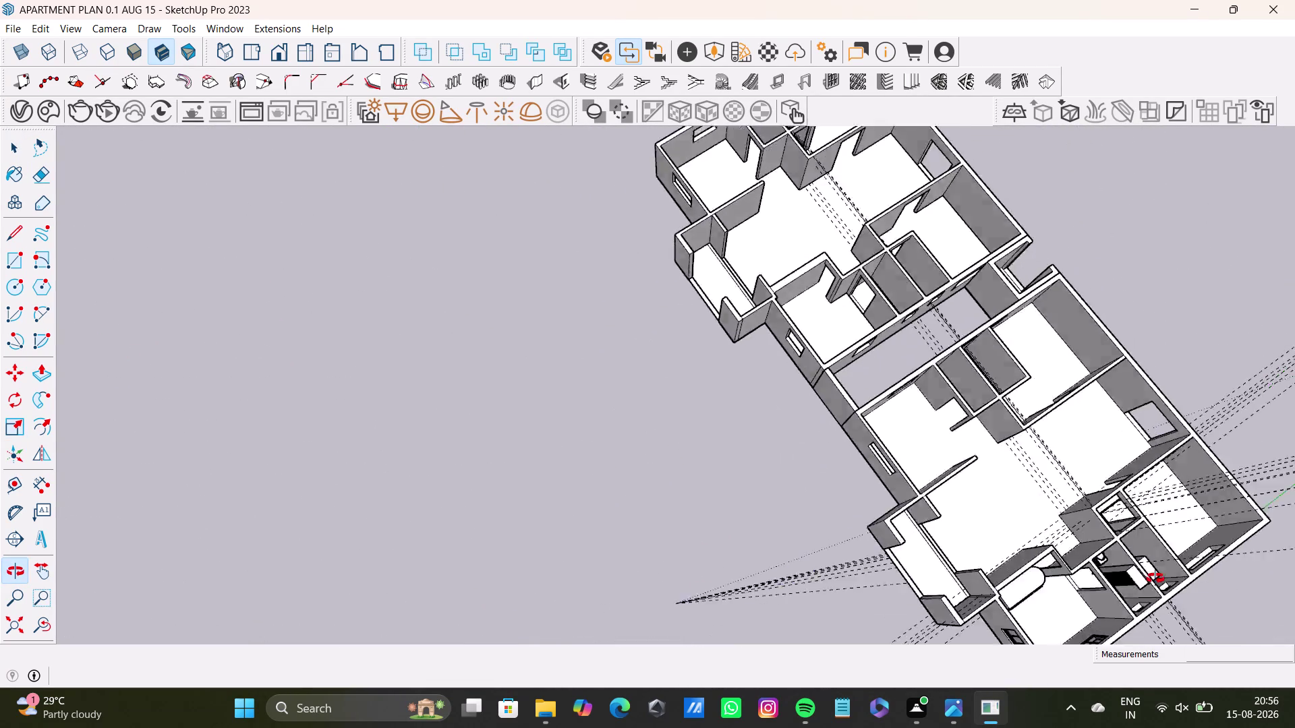
middle_drag(1124, 588, 1160, 568)
middle_drag(852, 295, 724, 394)
middle_drag(724, 454, 790, 342)
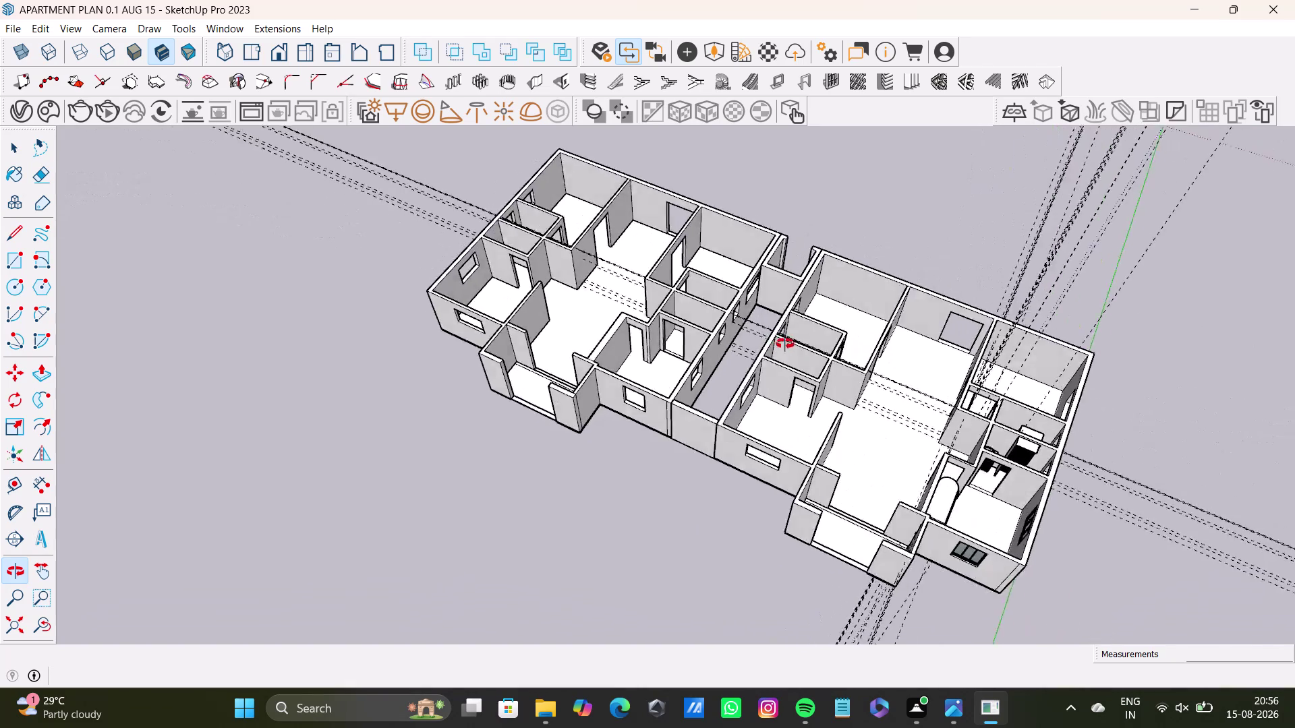
middle_drag(790, 342, 868, 329)
scroll(up, 3)
middle_drag(953, 372, 687, 341)
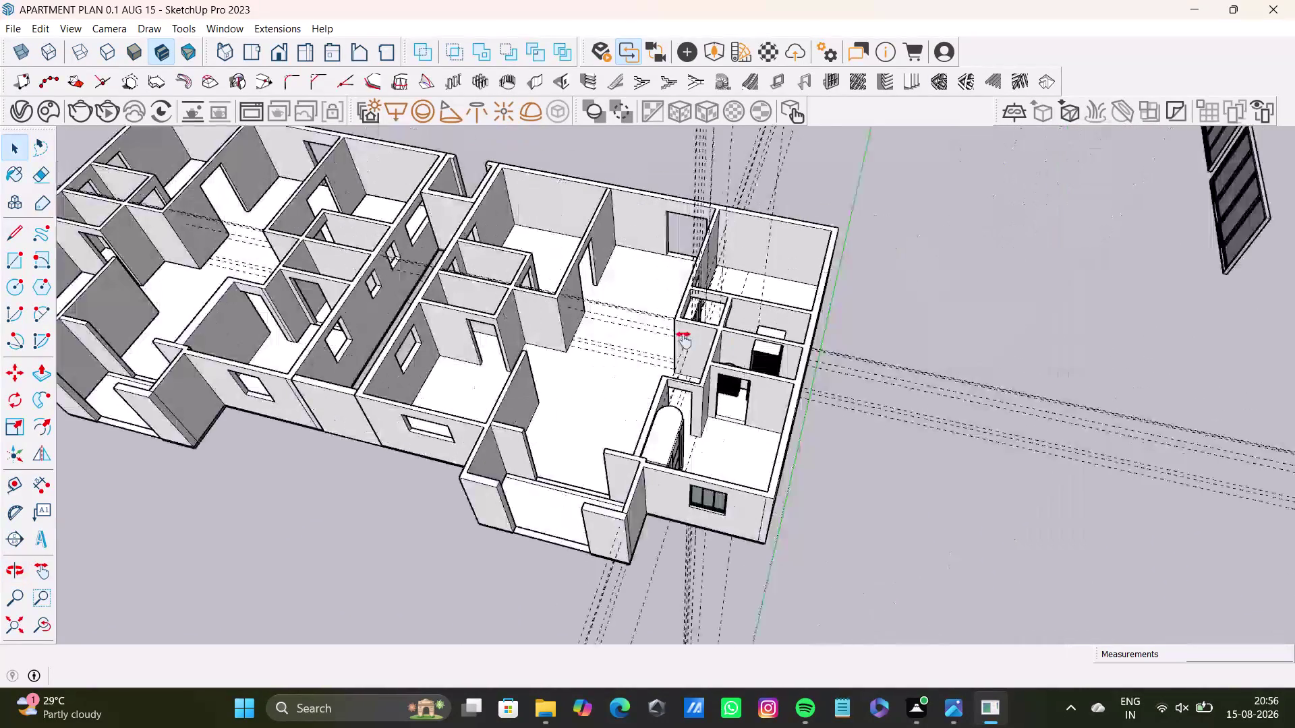
middle_drag(687, 342, 679, 338)
scroll(up, 3)
scroll(up, 3)
middle_drag(709, 459, 752, 416)
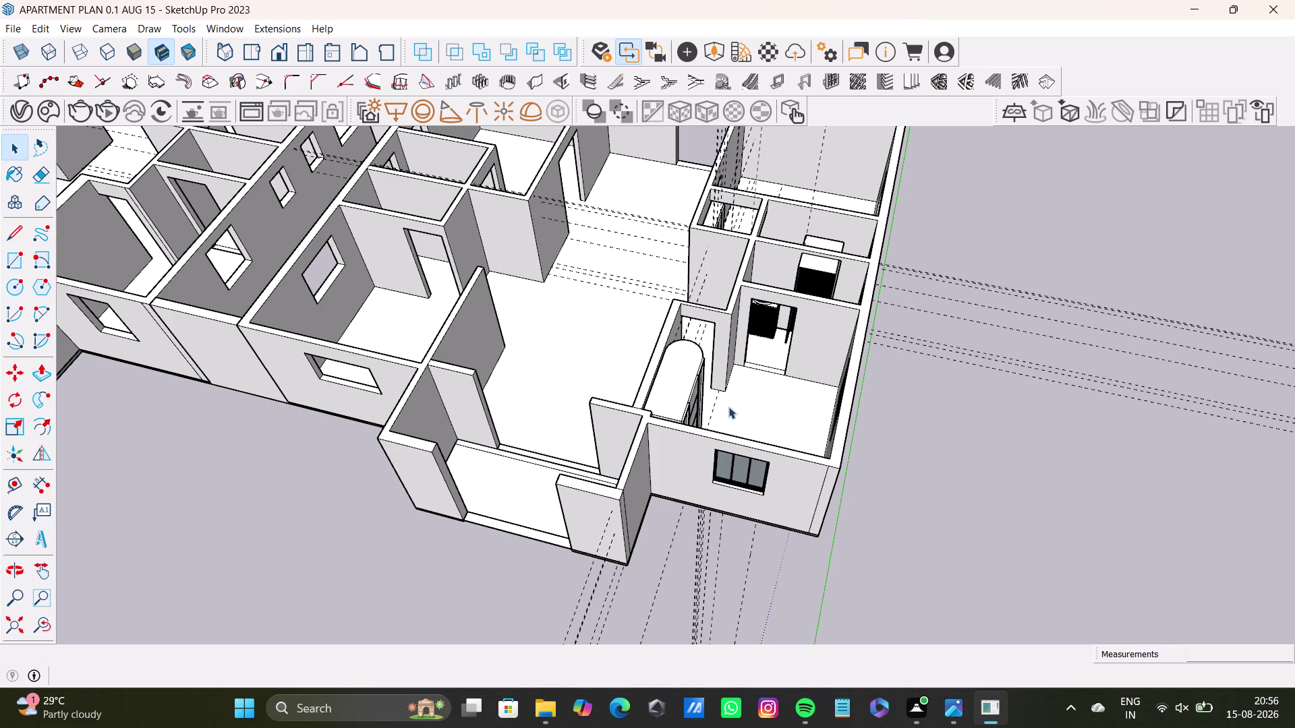
scroll(up, 3)
middle_drag(770, 397, 764, 506)
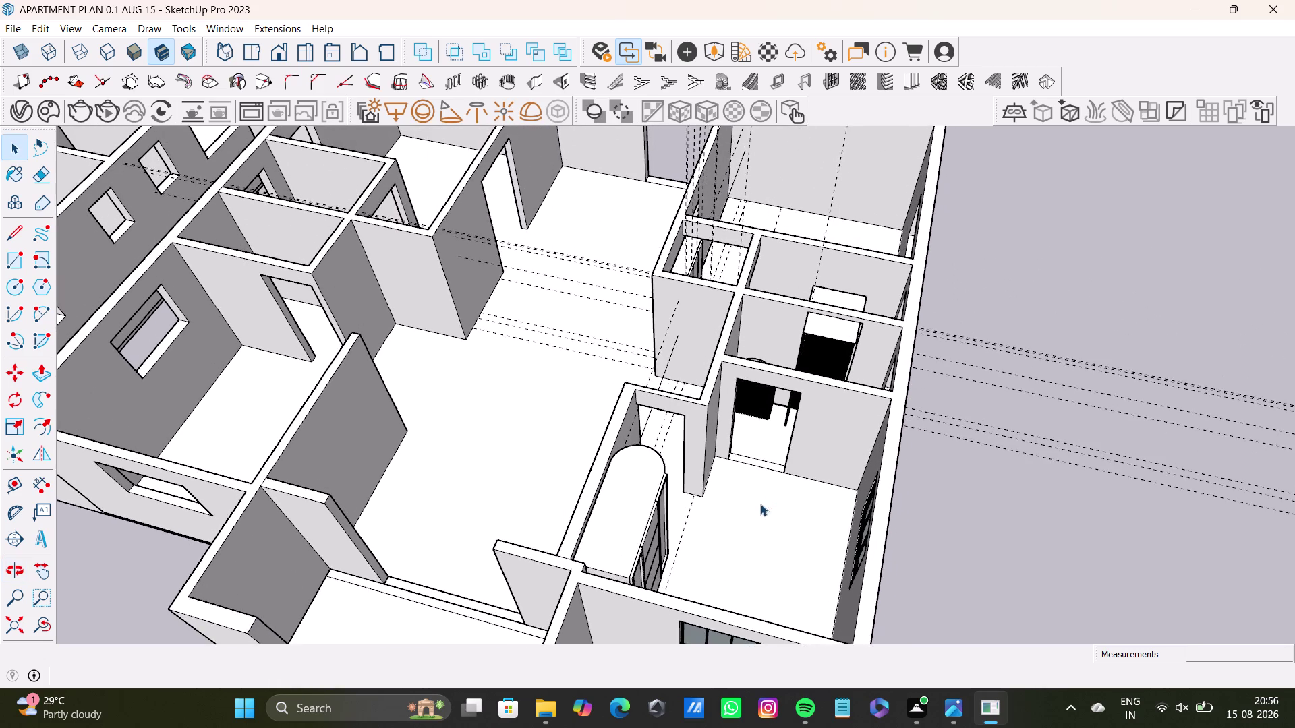
middle_drag(777, 508, 909, 649)
scroll(up, 3)
middle_drag(766, 475, 536, 438)
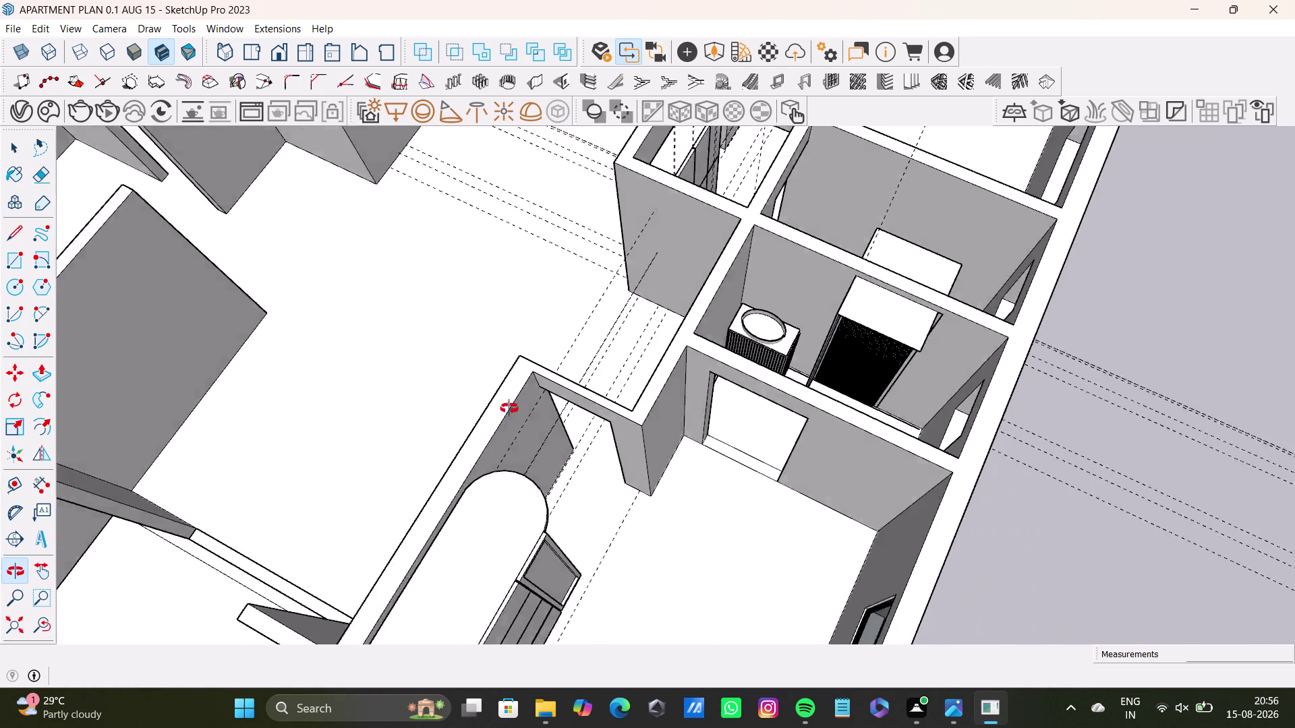
middle_drag(536, 438, 509, 409)
scroll(down, 3)
middle_drag(650, 391, 715, 321)
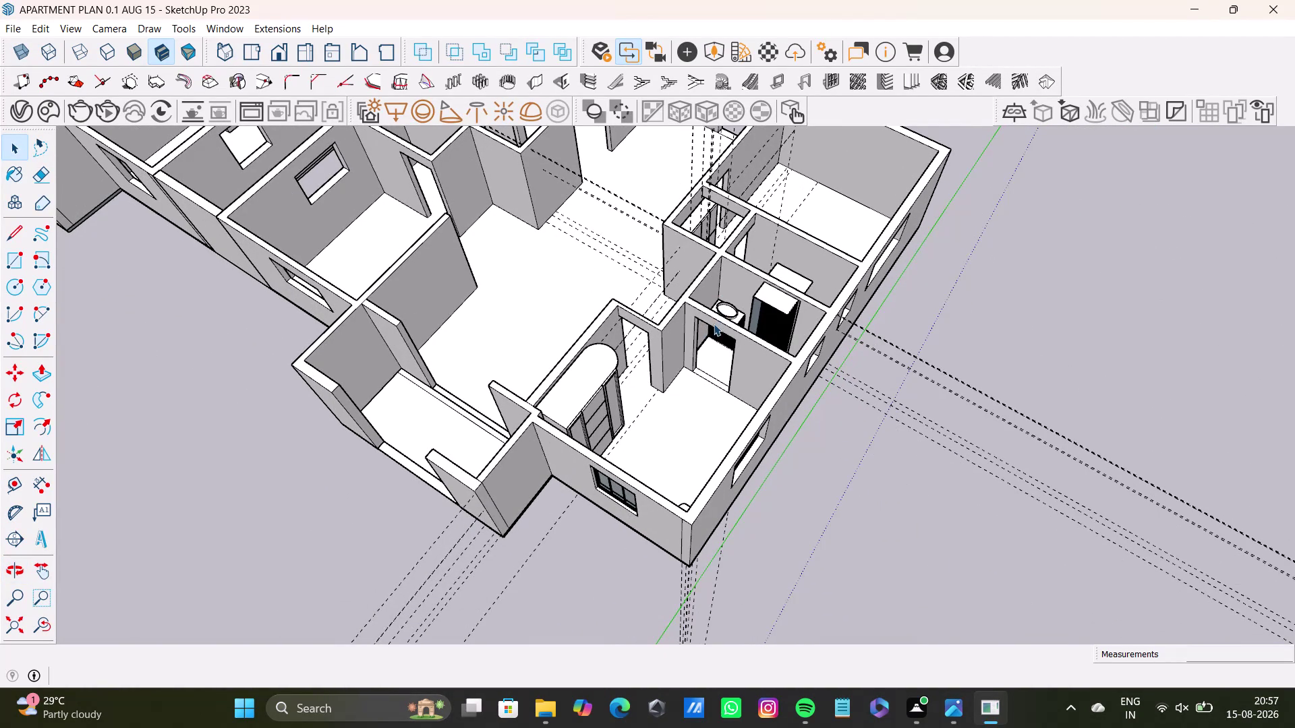